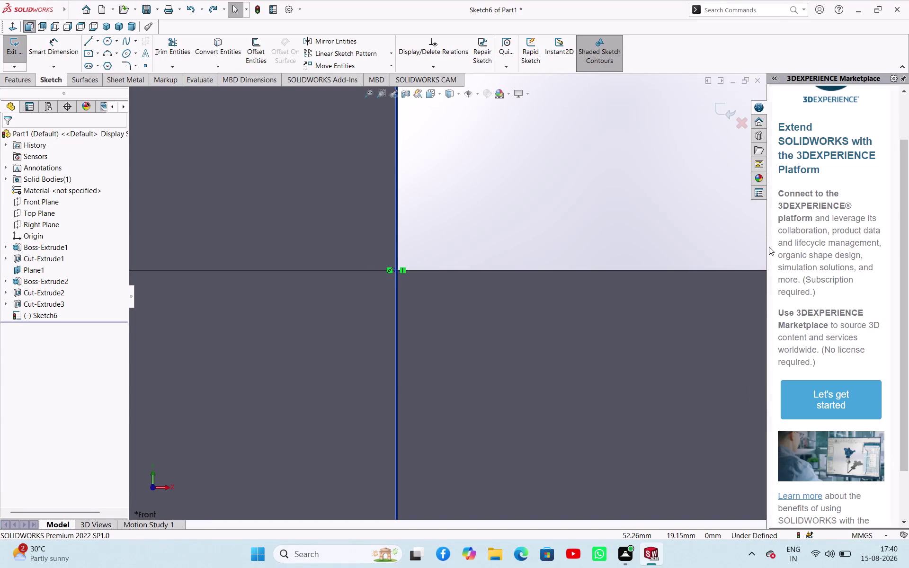
Collapse the 3DEXPERIENCE Marketplace side panel.
drag(766, 248, 889, 262)
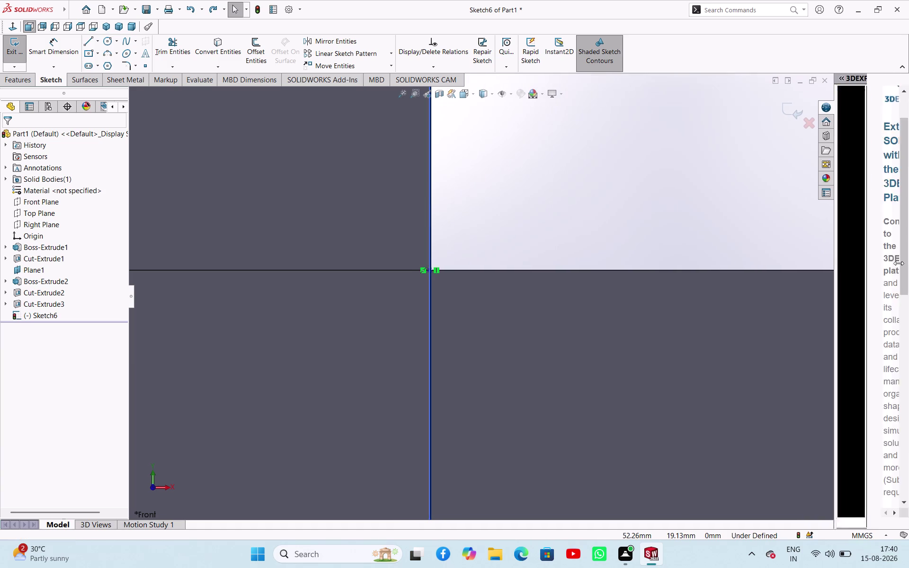
drag(889, 262, 908, 284)
click(553, 199)
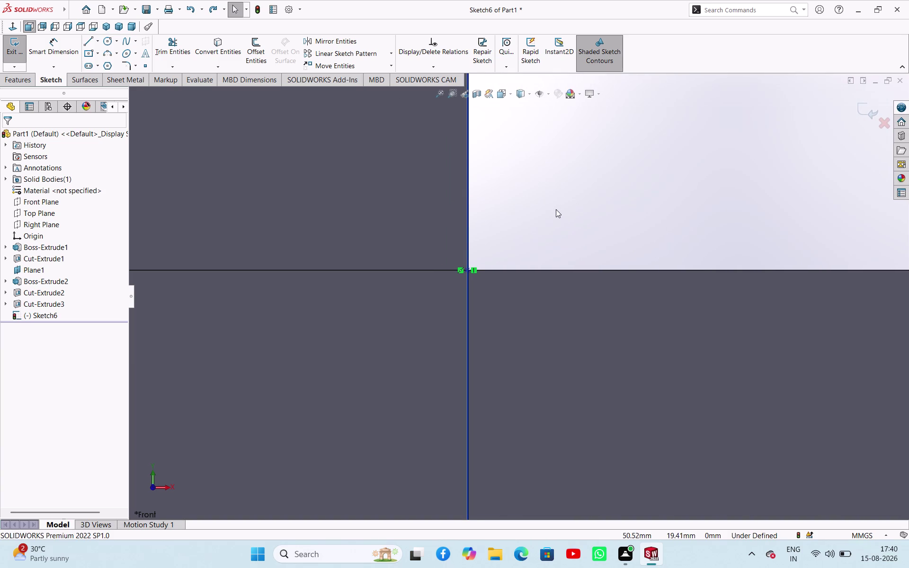
Zoom to fit so the whole part is in view.
scroll(up, 3)
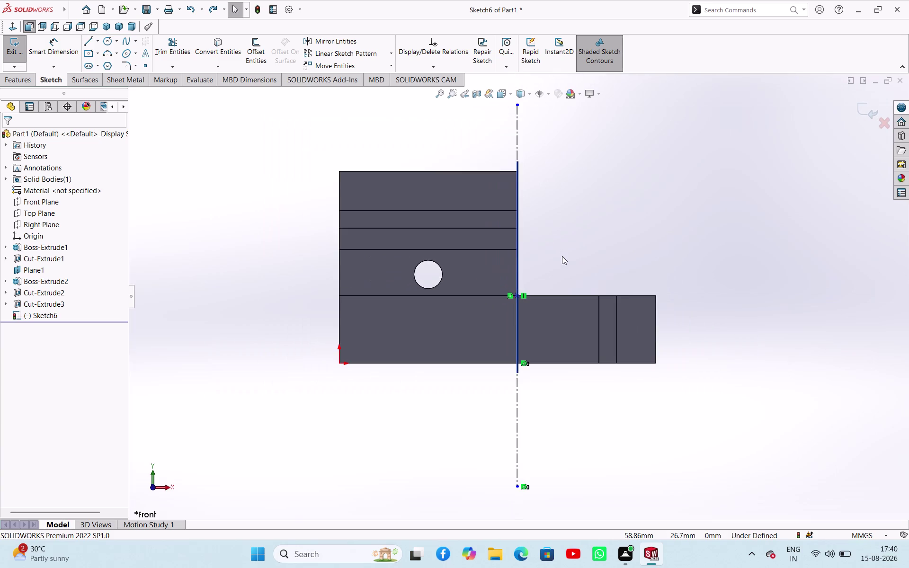
scroll(down, 3)
scroll(up, 3)
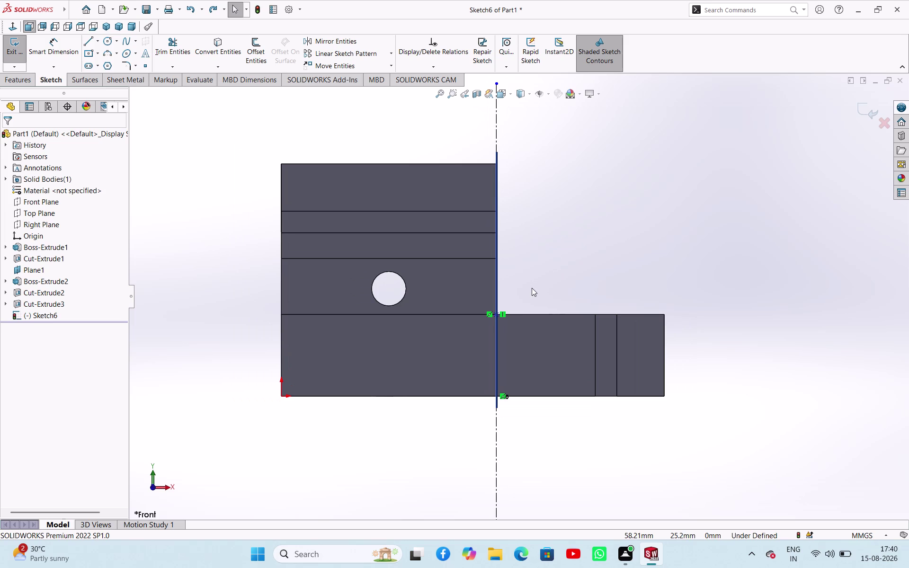
right_click(542, 181)
click(519, 144)
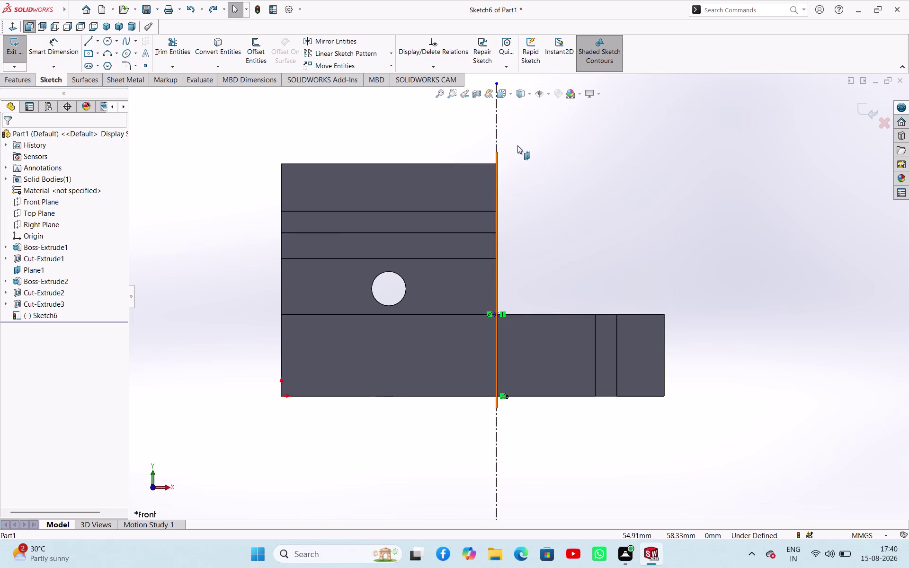
click(245, 131)
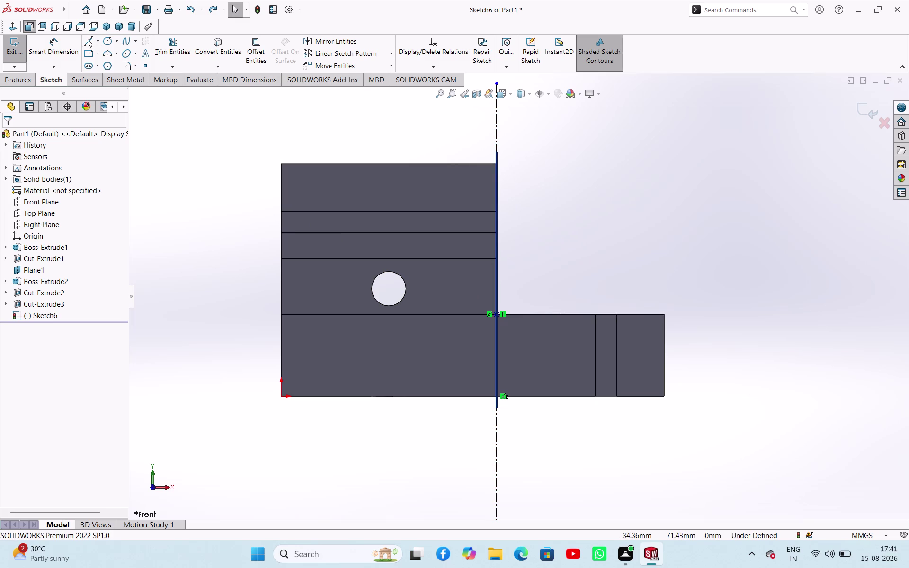
Choose Centerline from the Line flyout.
click(98, 44)
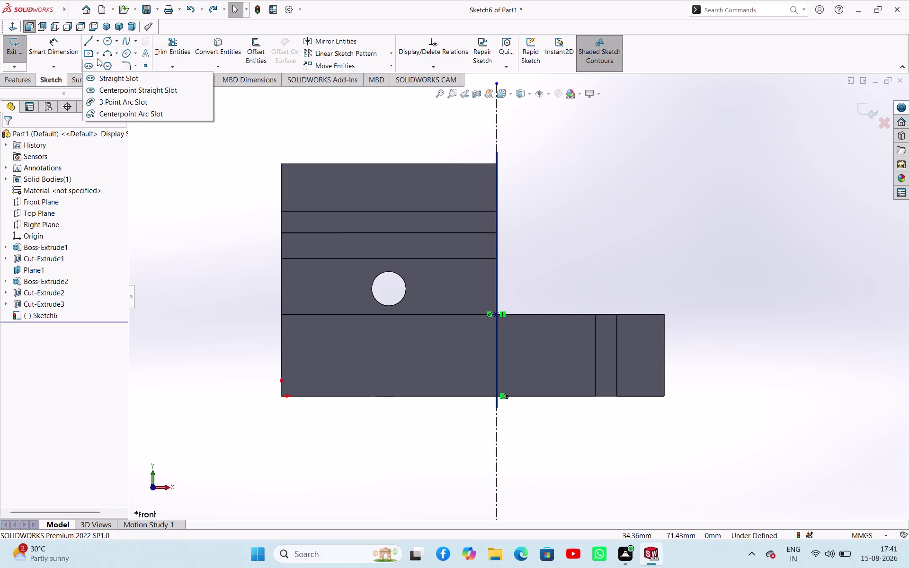
click(98, 39)
click(96, 42)
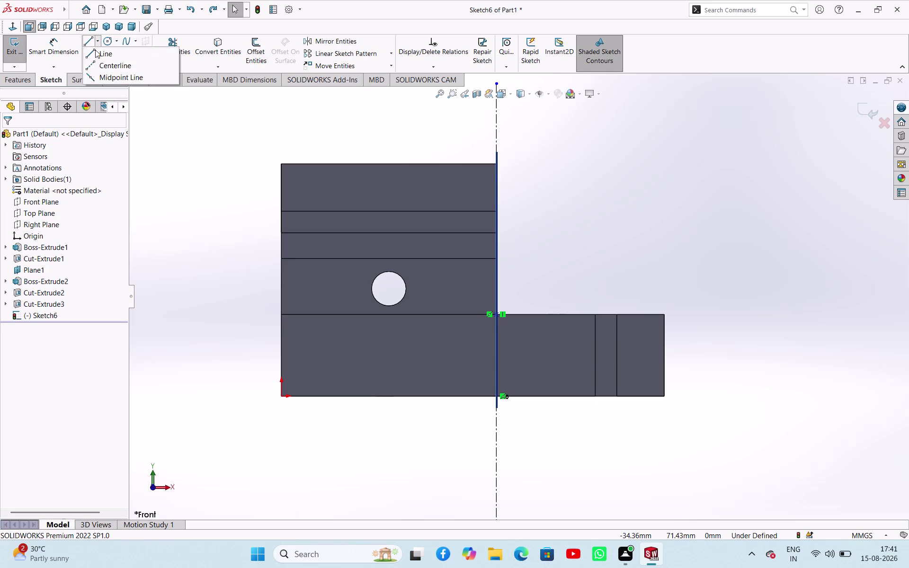
click(95, 65)
Draw a centerline from above to below the part and make it vertical.
click(20, 290)
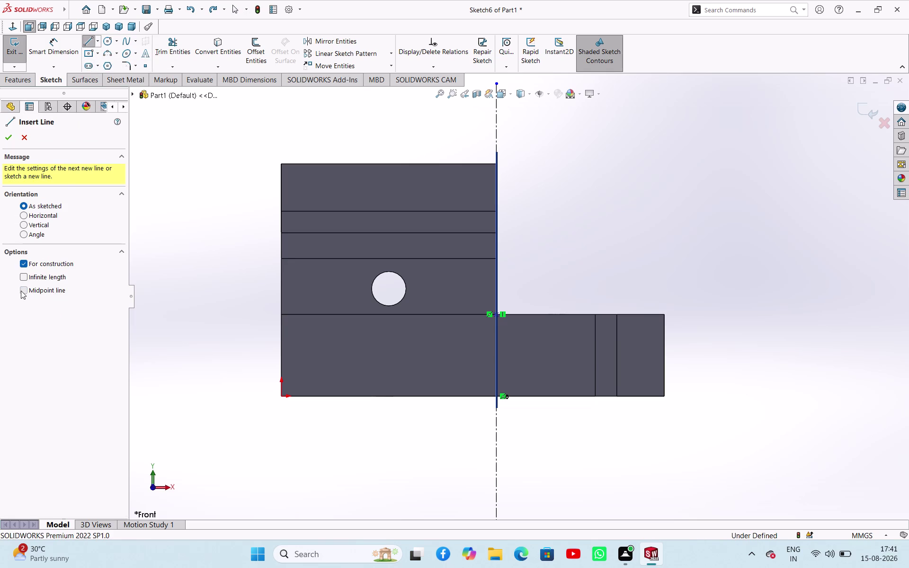
click(540, 173)
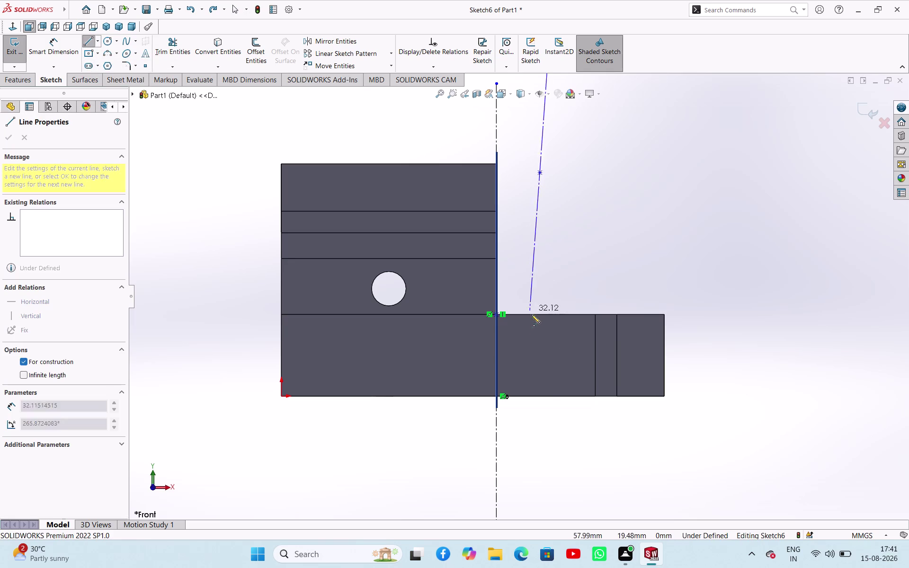
click(534, 483)
right_click(590, 435)
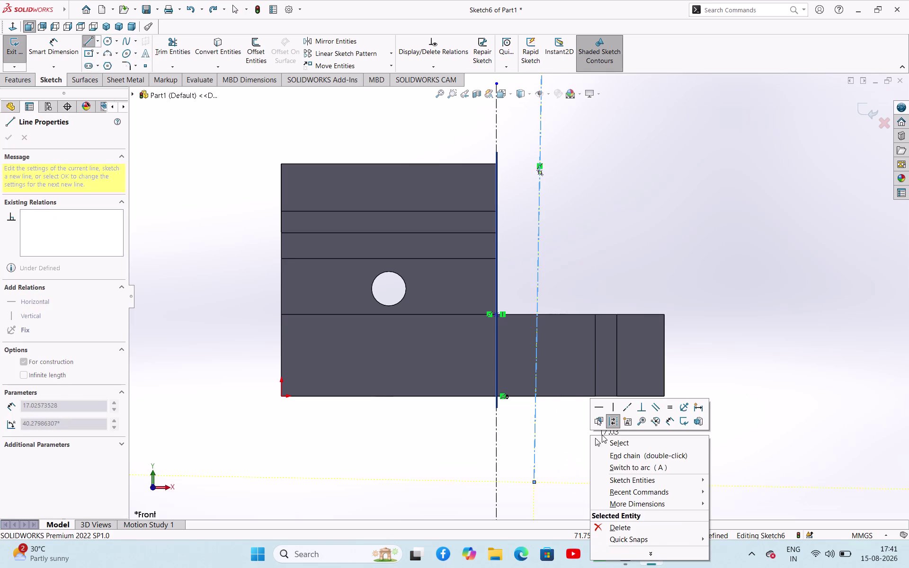
click(608, 437)
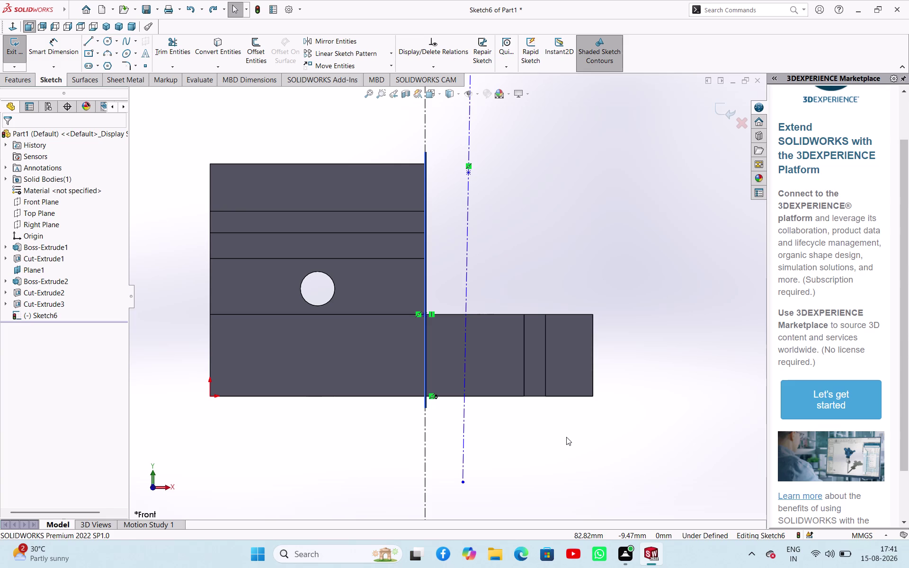
click(469, 257)
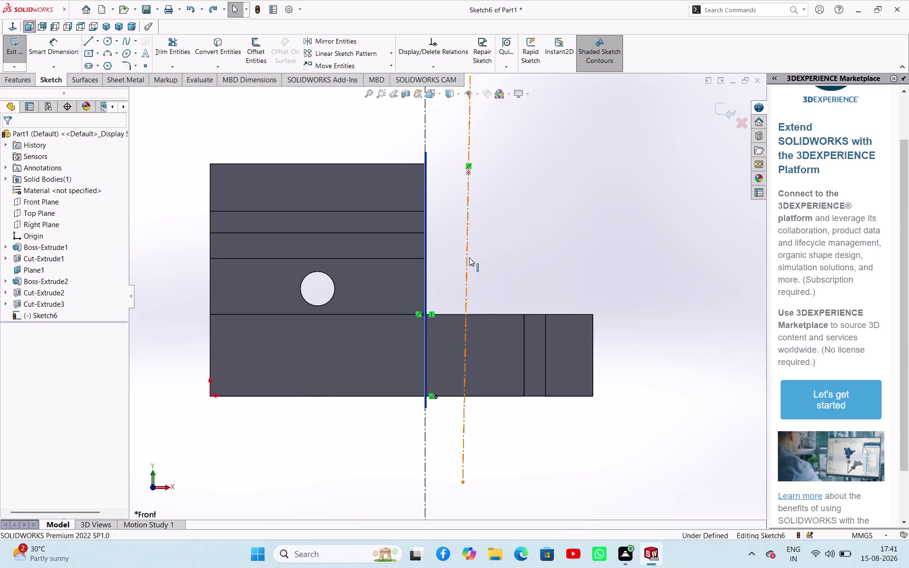
click(510, 217)
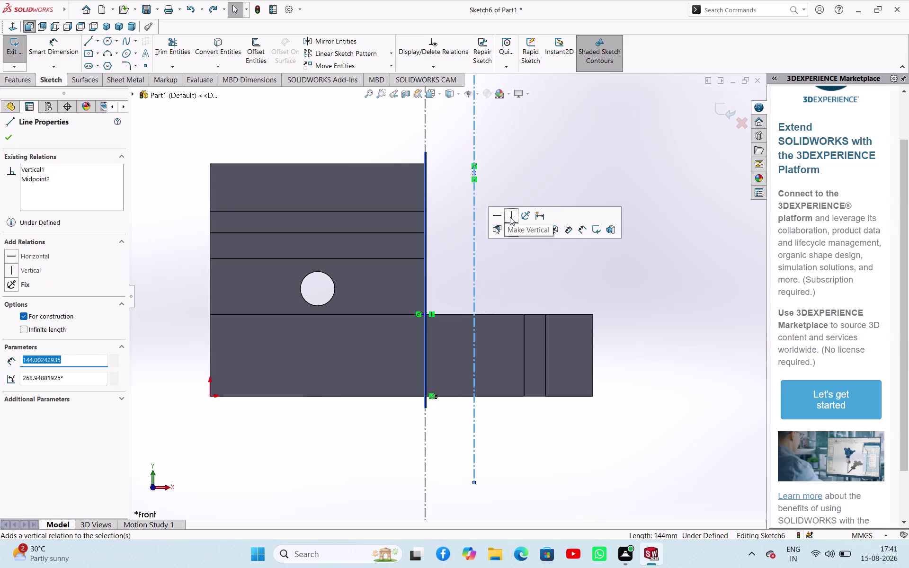
click(665, 306)
Dimension the centerline 1.5 mm from the part's vertical edge.
right_drag(677, 310, 691, 183)
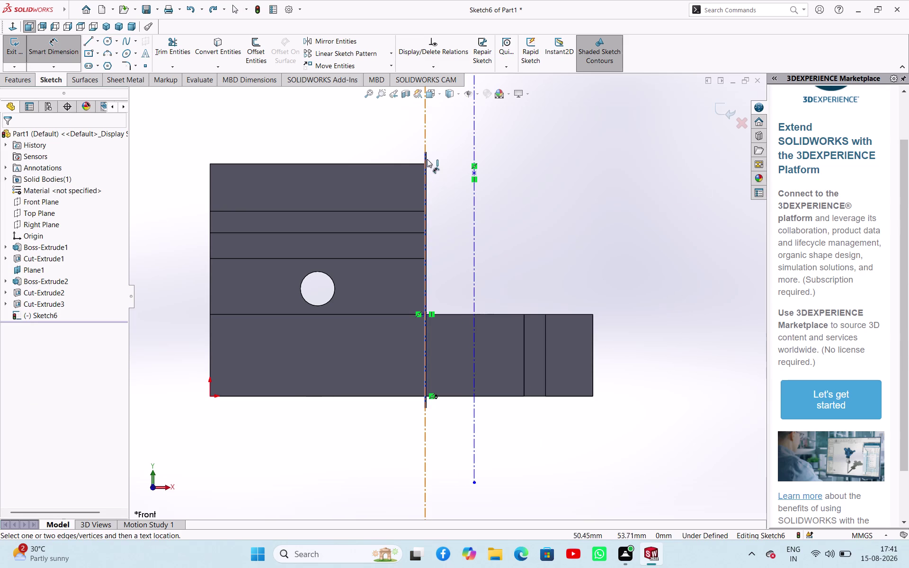
click(427, 129)
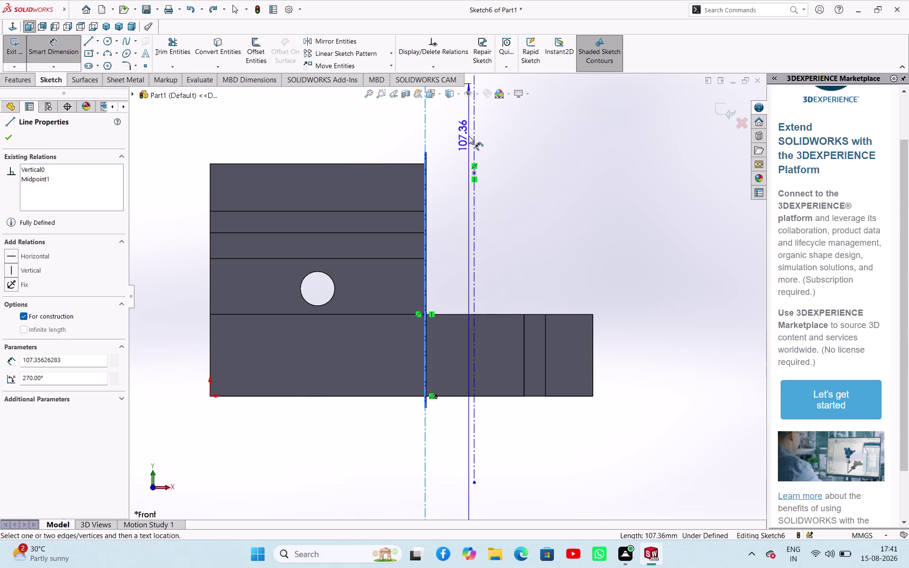
click(473, 138)
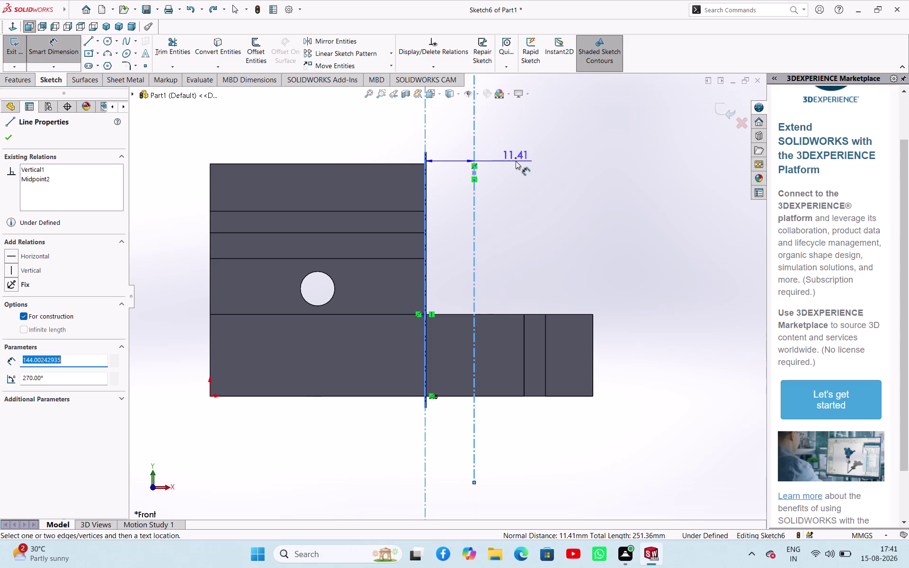
click(516, 161)
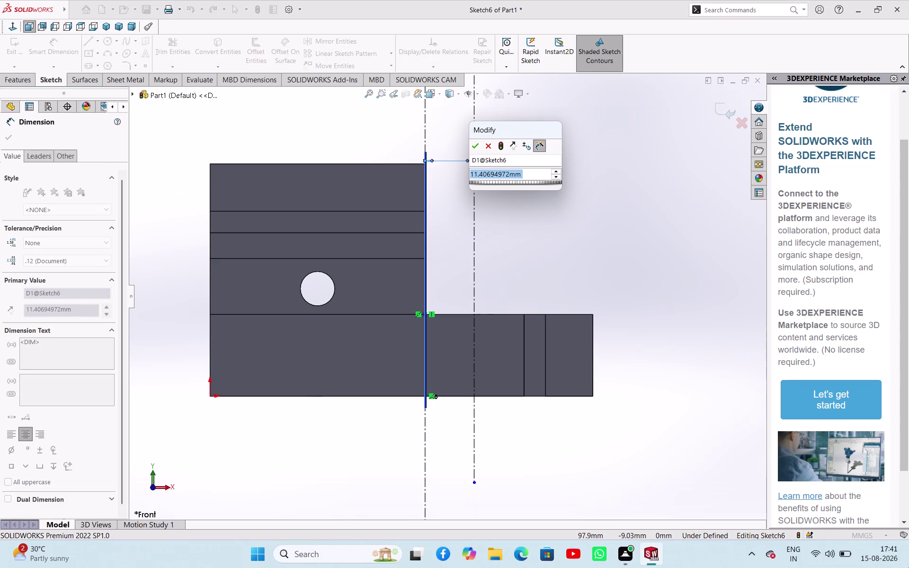
key(1)
text(.)
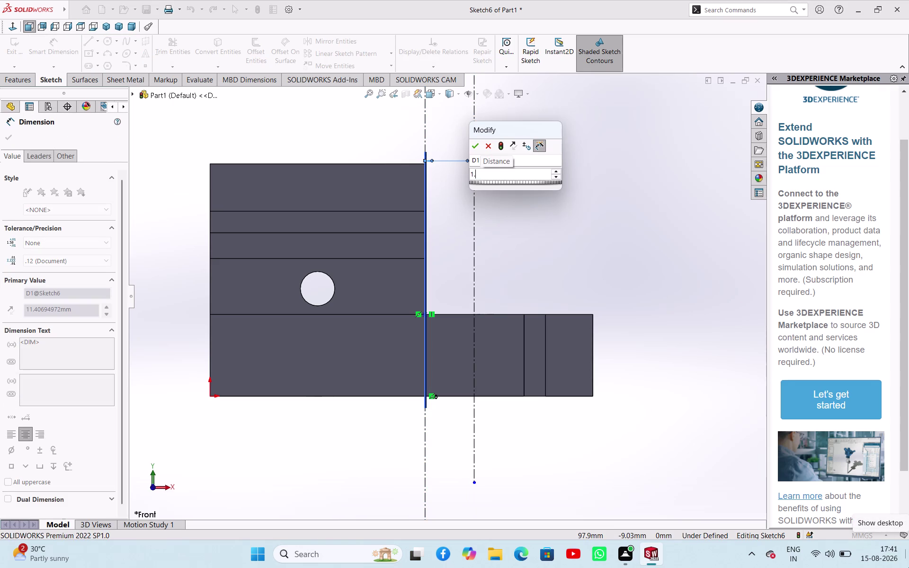
text(5)
key(Return)
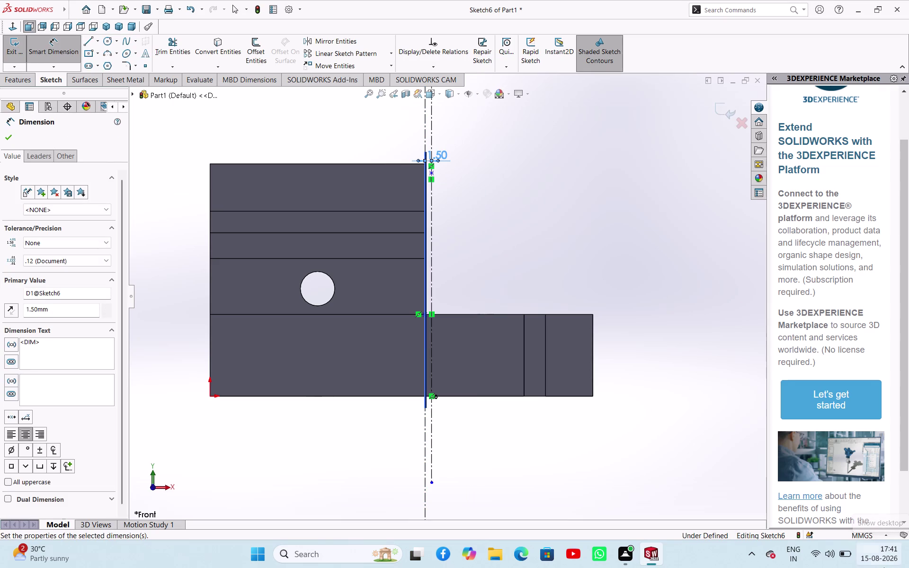
scroll(down, 3)
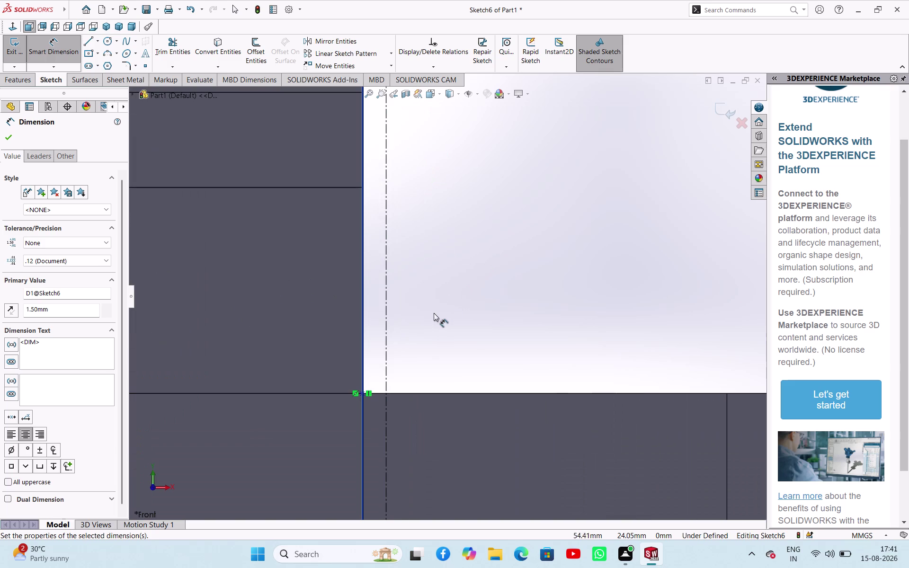
Draw the triangular groove profile lines from the edge corner to the centerline.
right_click(465, 226)
click(476, 253)
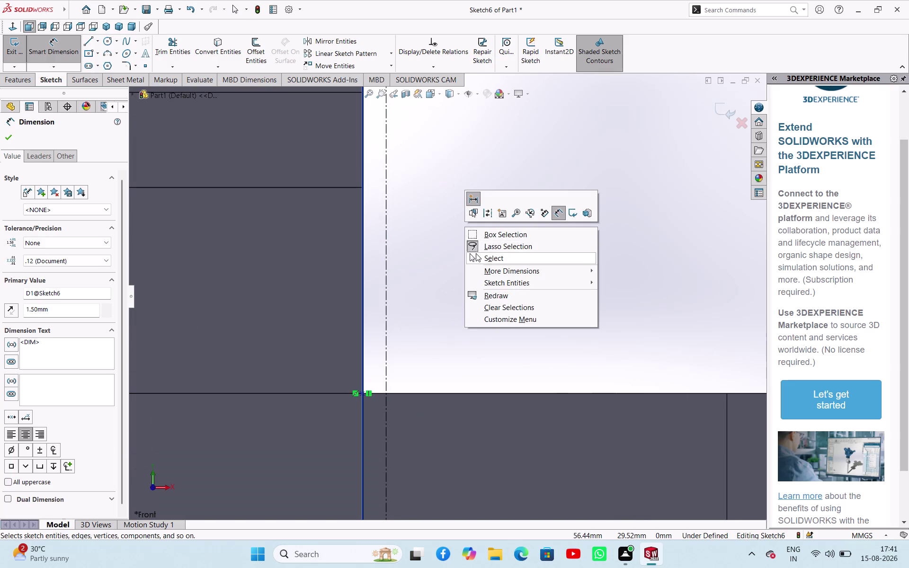
click(85, 45)
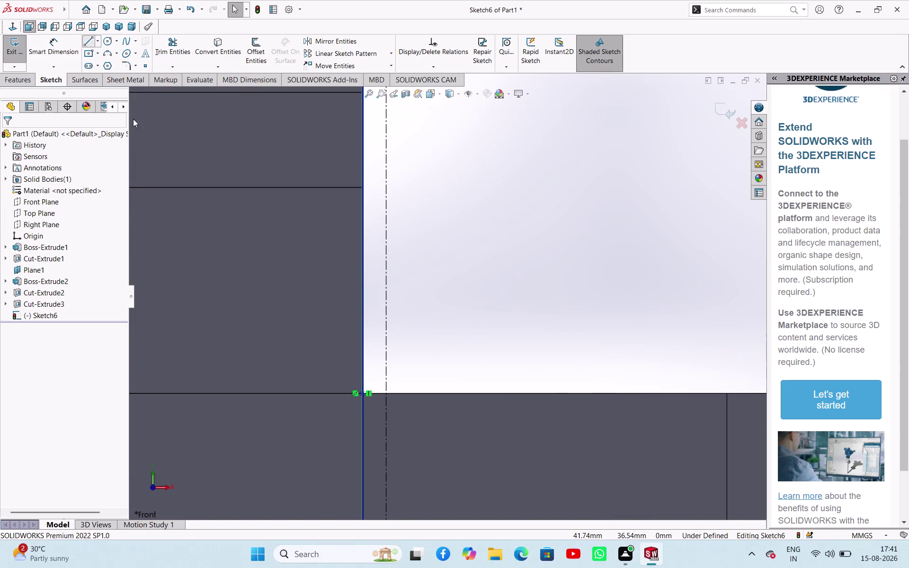
click(363, 394)
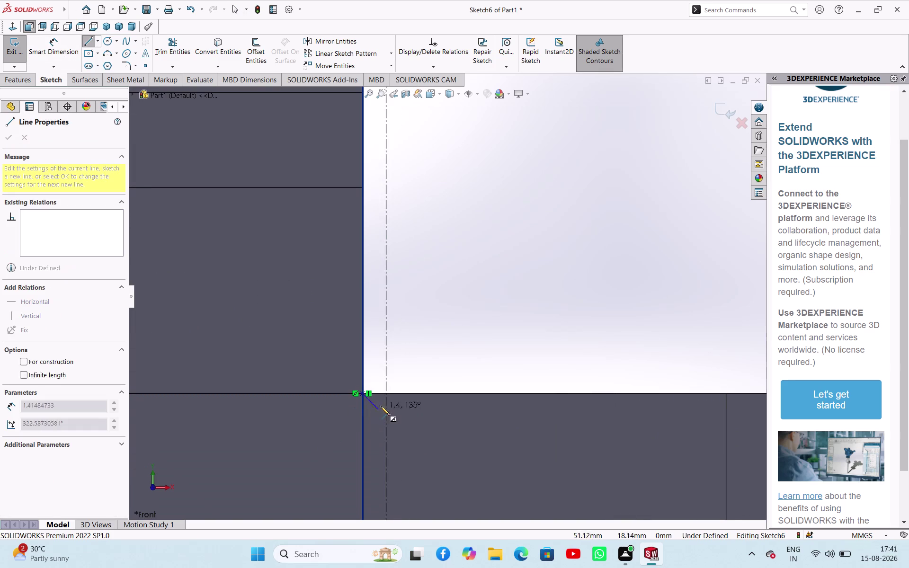
click(387, 394)
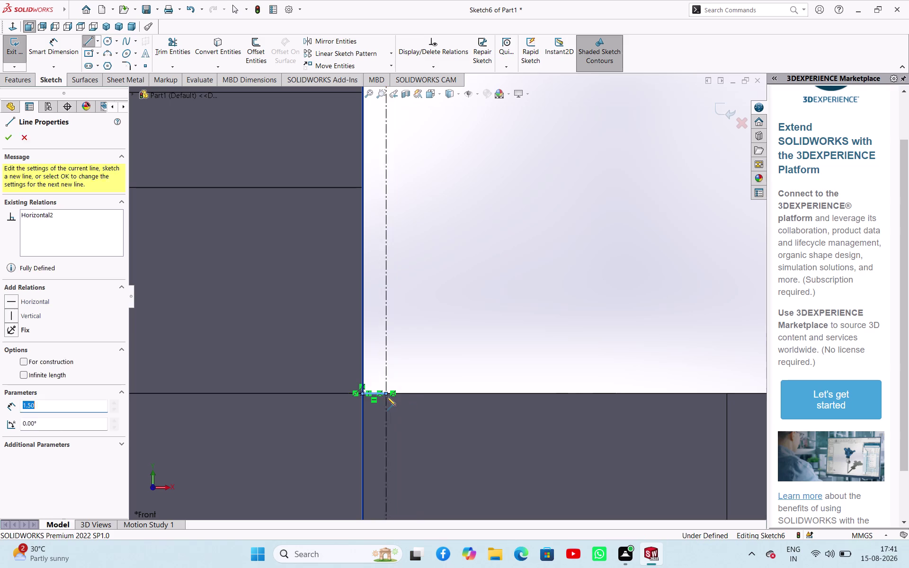
click(387, 444)
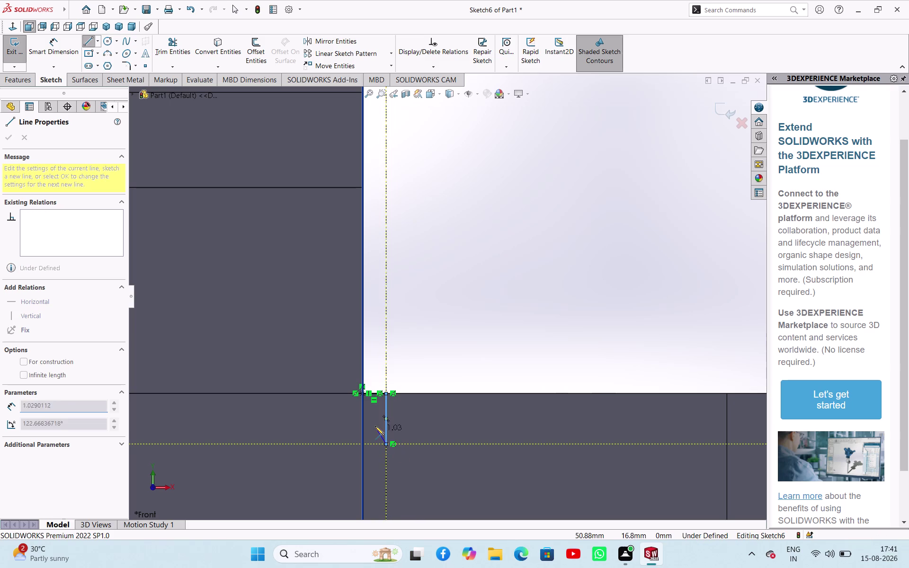
click(364, 396)
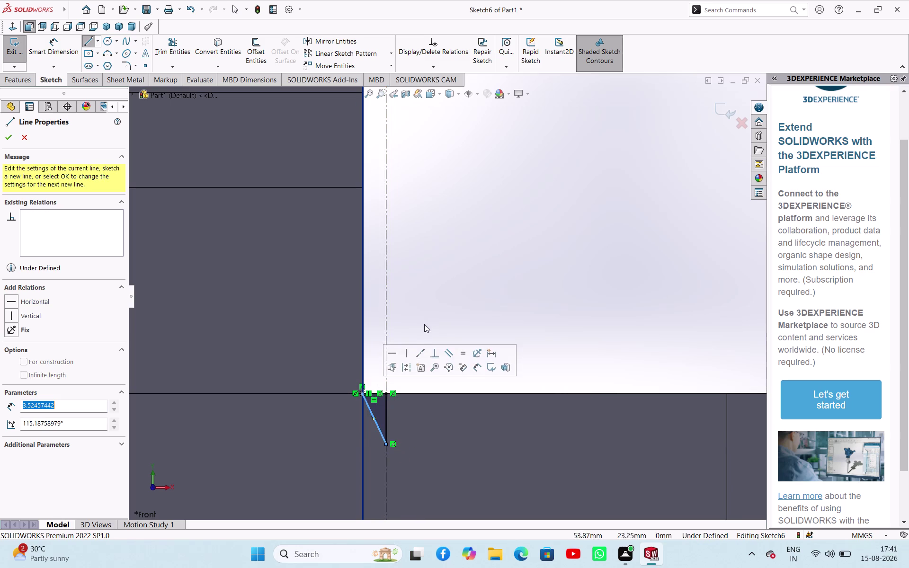
right_click(432, 286)
click(437, 291)
right_drag(445, 320, 463, 226)
scroll(down, 3)
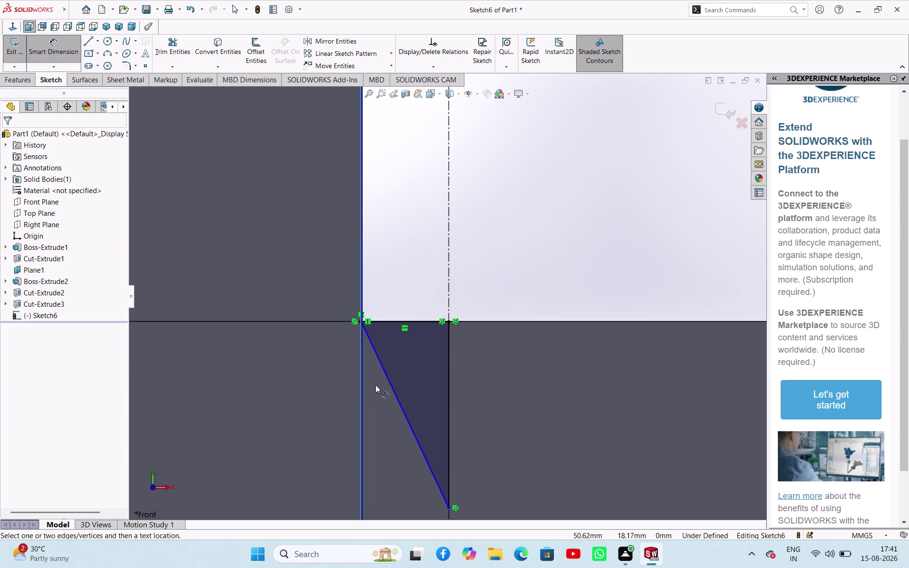
Dimension the profile's right vertical edge to 3 mm, discarding the redundant width dimension.
click(408, 320)
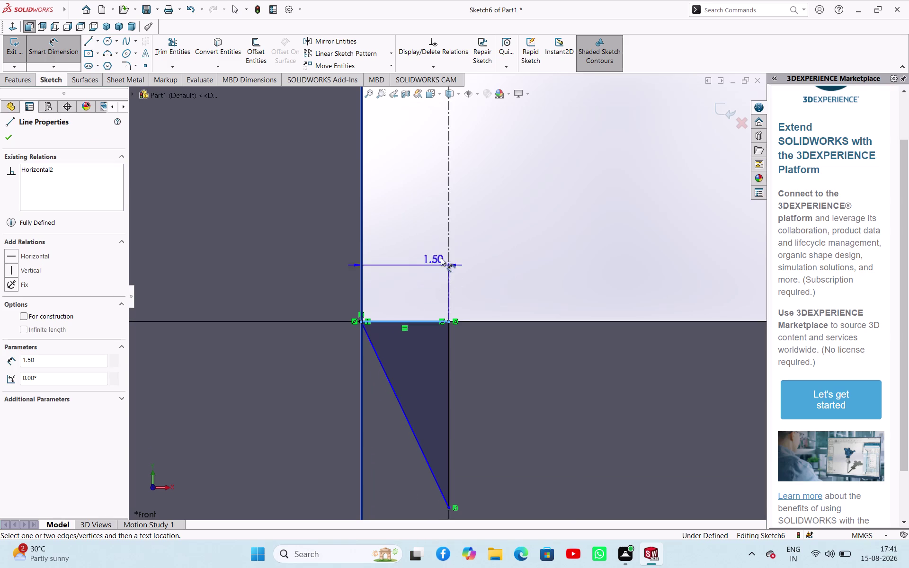
click(524, 242)
click(516, 290)
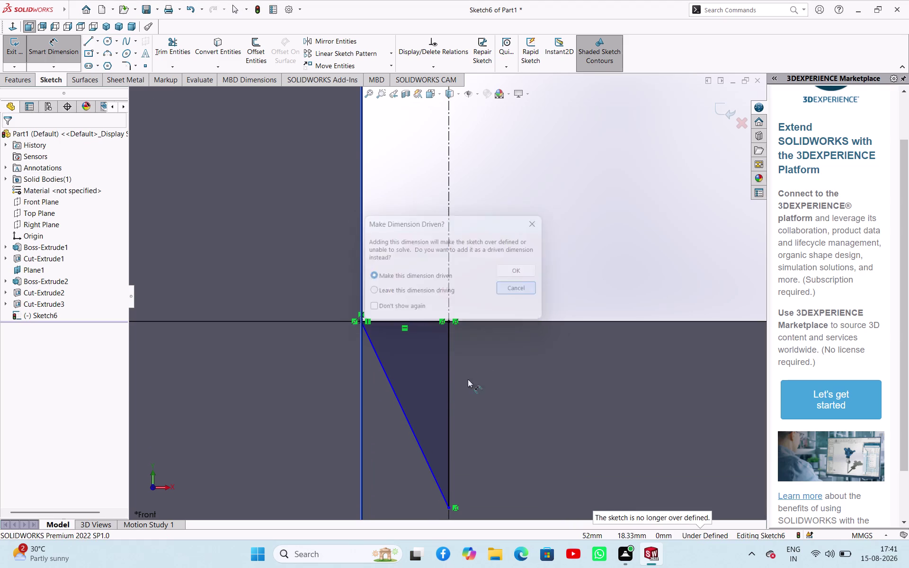
click(450, 402)
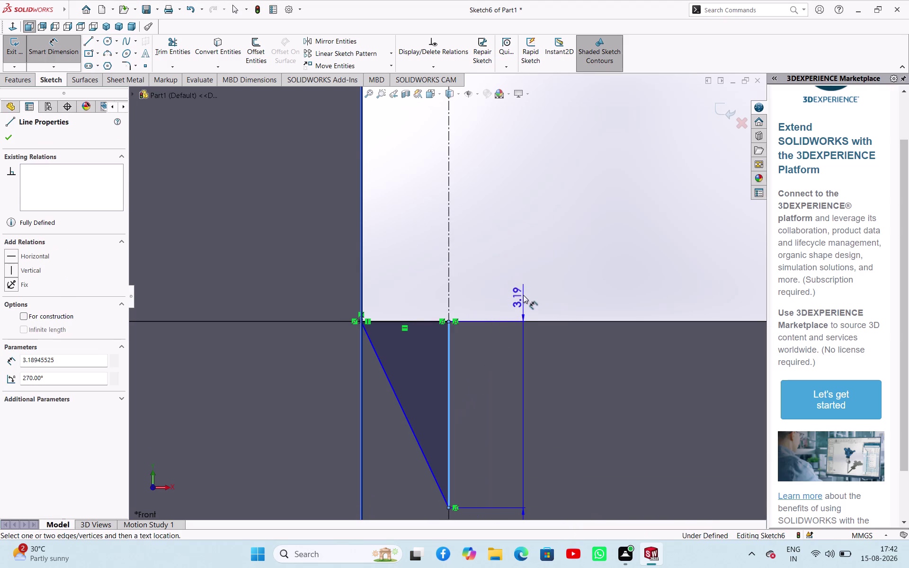
click(524, 279)
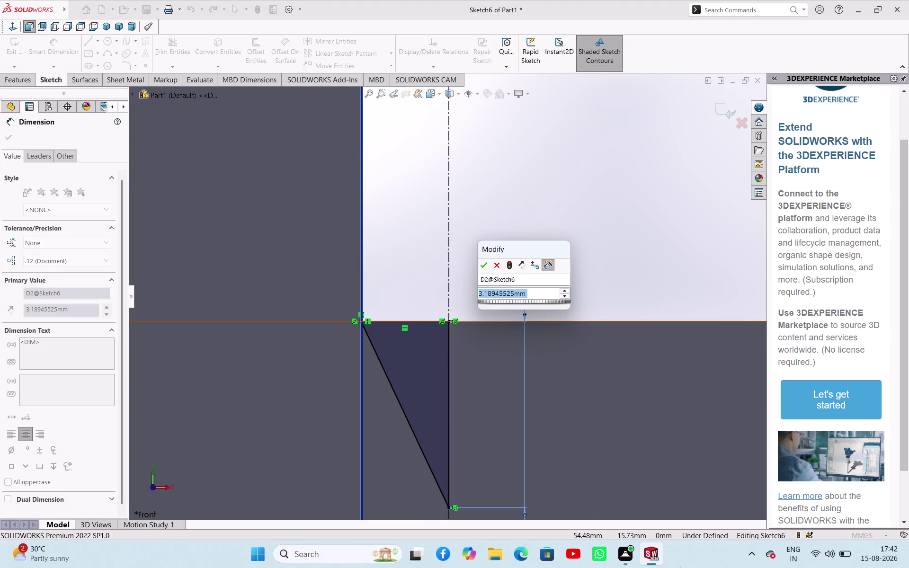
key(3)
key(Return)
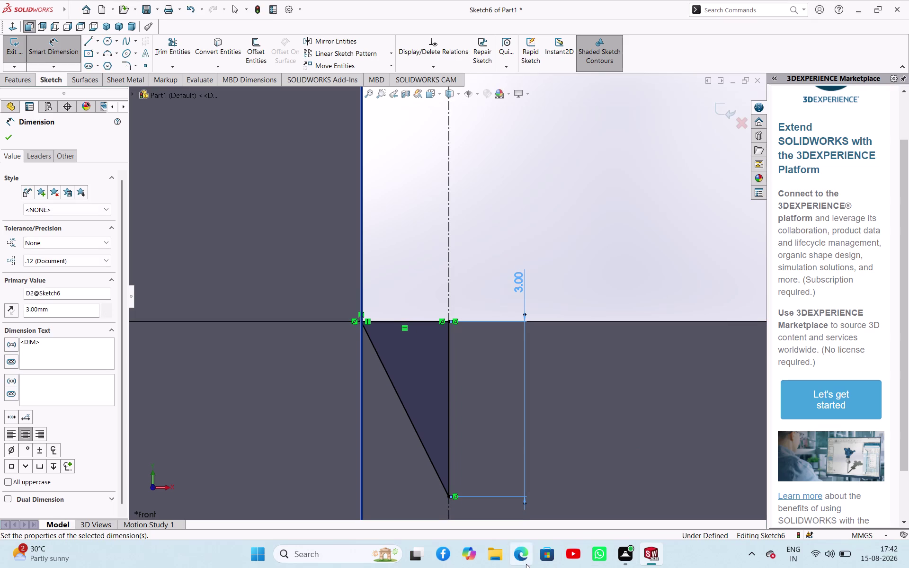
click(405, 407)
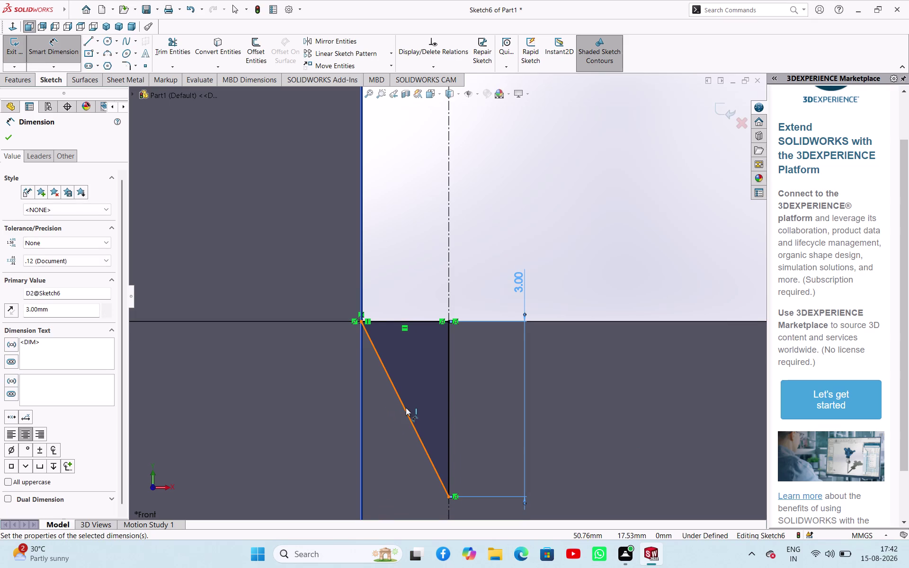
Cancel a redundant angle dimension on the slanted edge and return to selection.
click(448, 414)
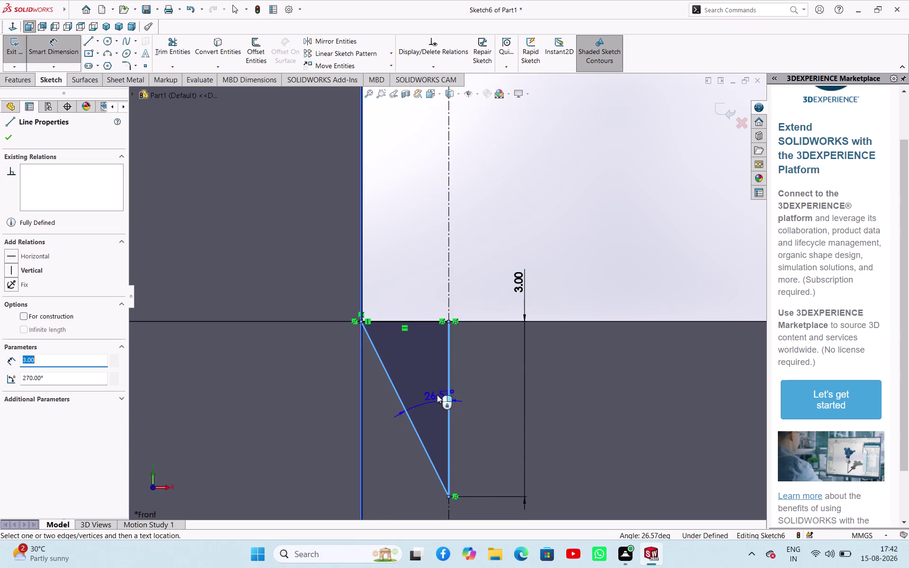
click(408, 280)
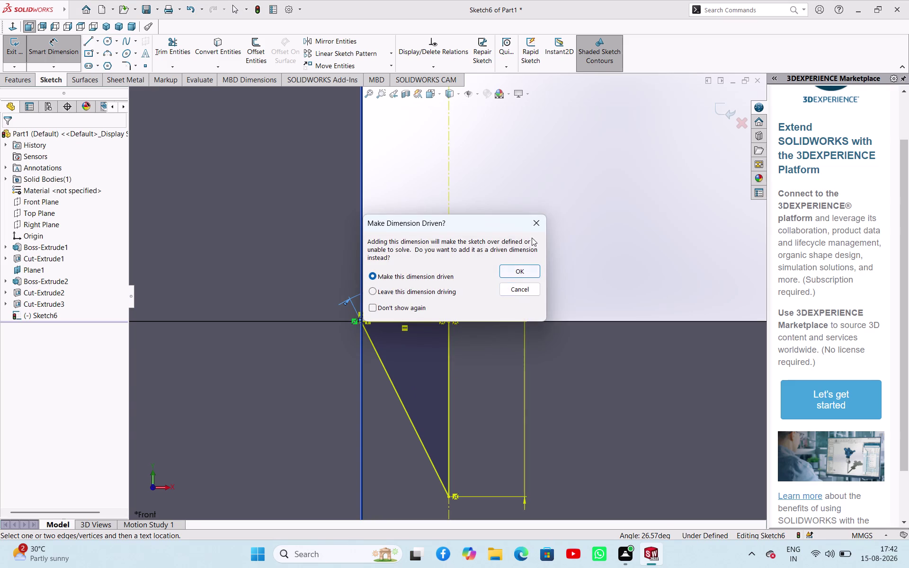
click(535, 224)
scroll(up, 3)
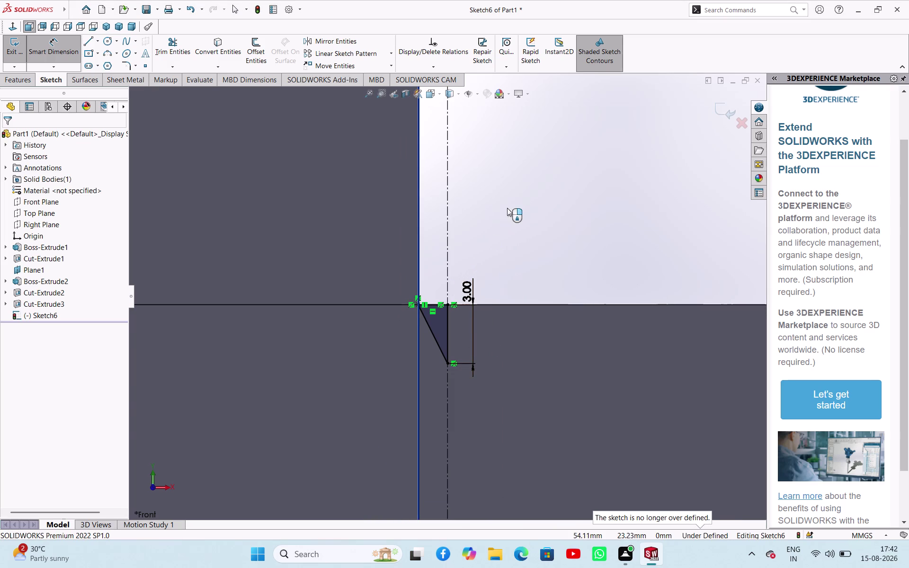
right_click(506, 201)
click(521, 235)
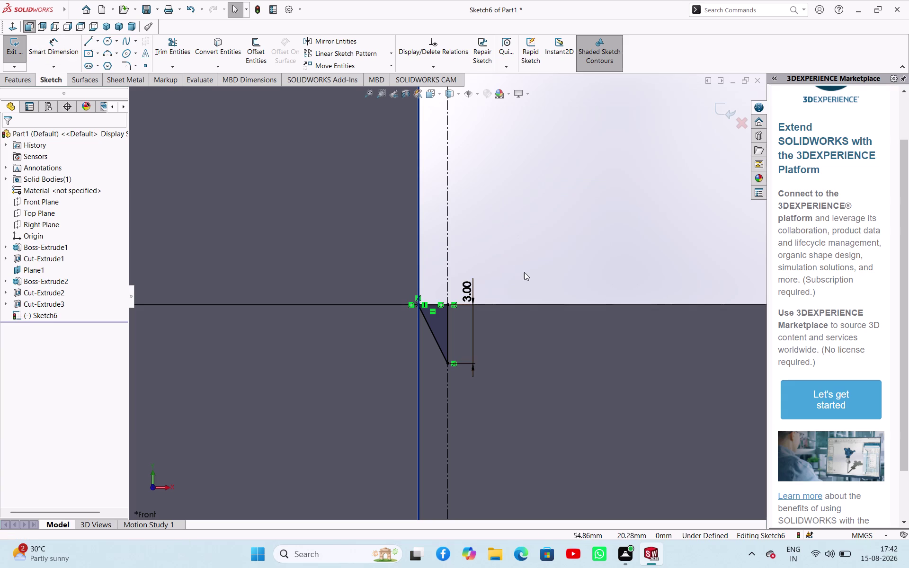
right_drag(532, 259, 528, 158)
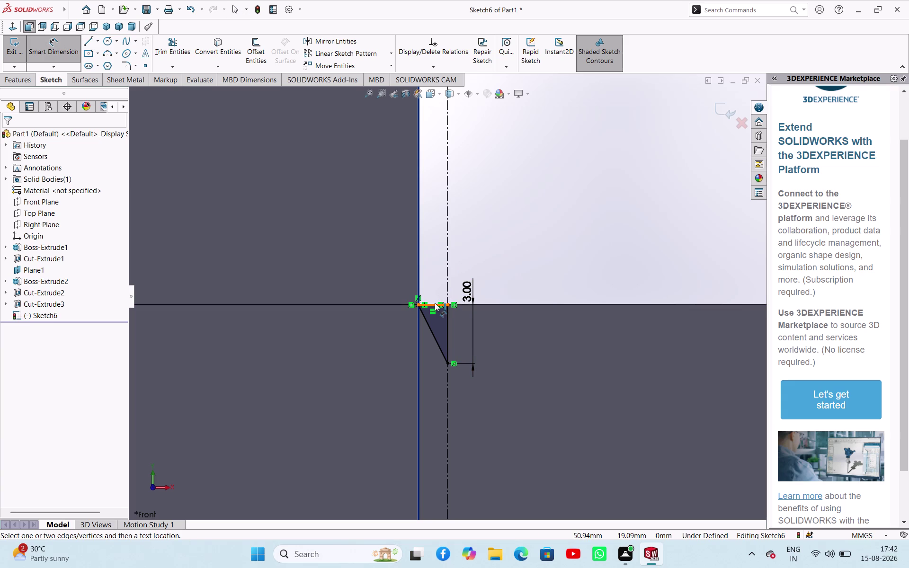
Change the profile's top width dimension from 1.50 to 3 mm.
click(434, 303)
click(529, 242)
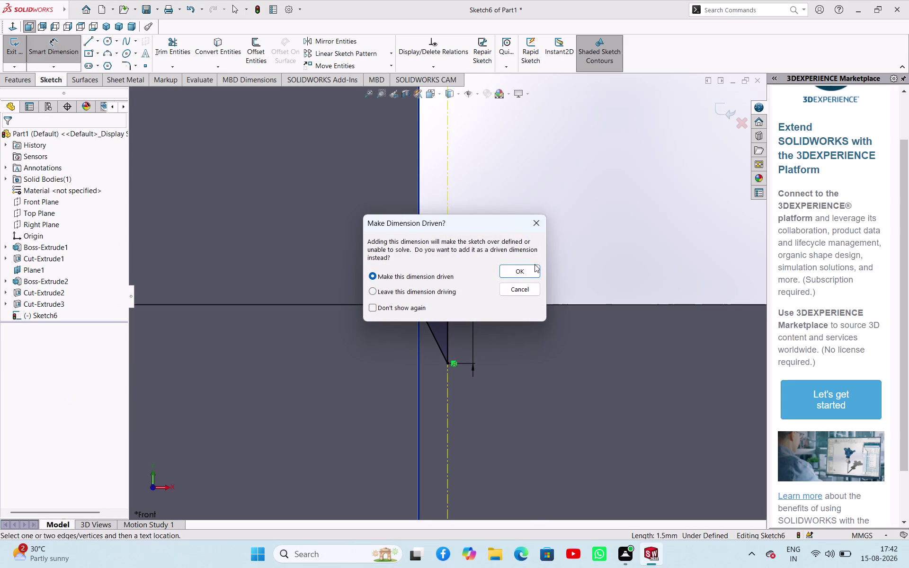
click(538, 220)
scroll(up, 3)
scroll(down, 3)
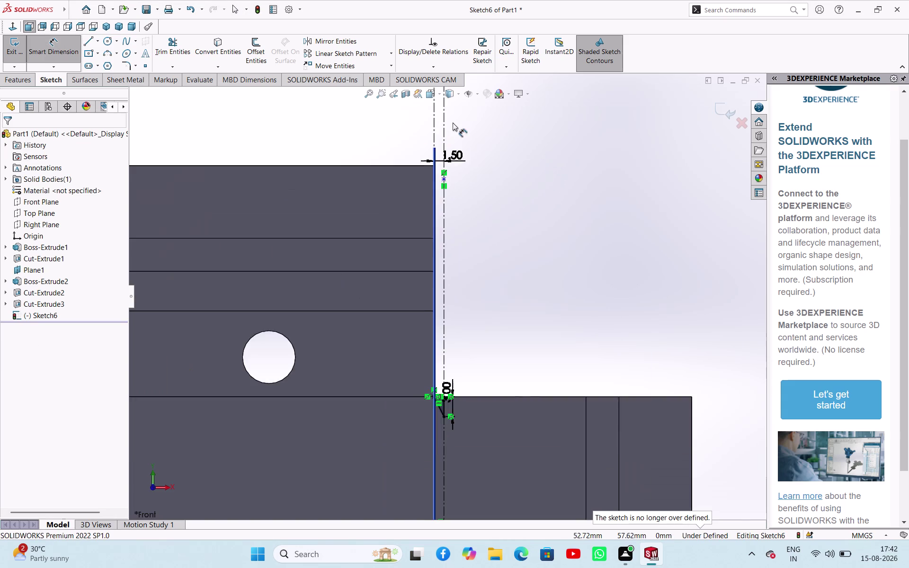
double_click(461, 174)
key(3)
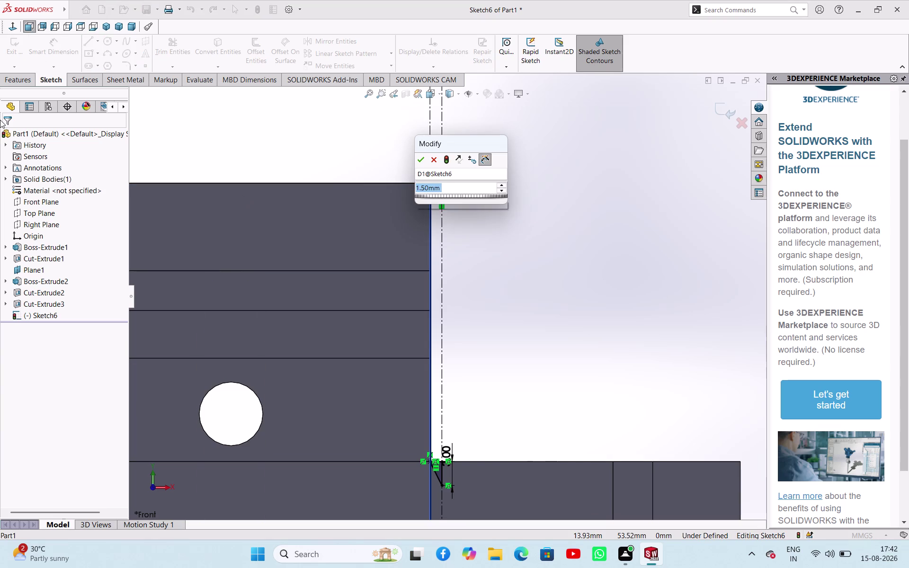
key(Return)
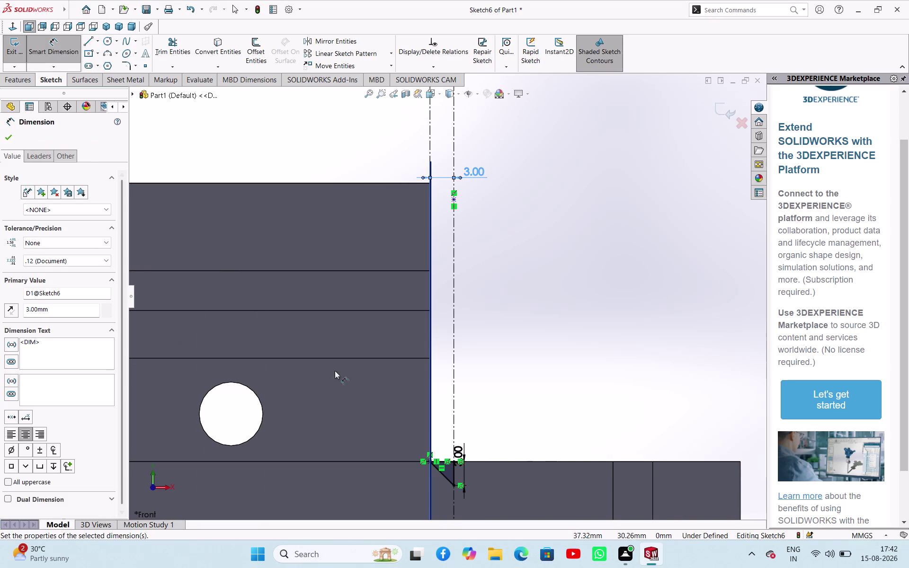
scroll(down, 3)
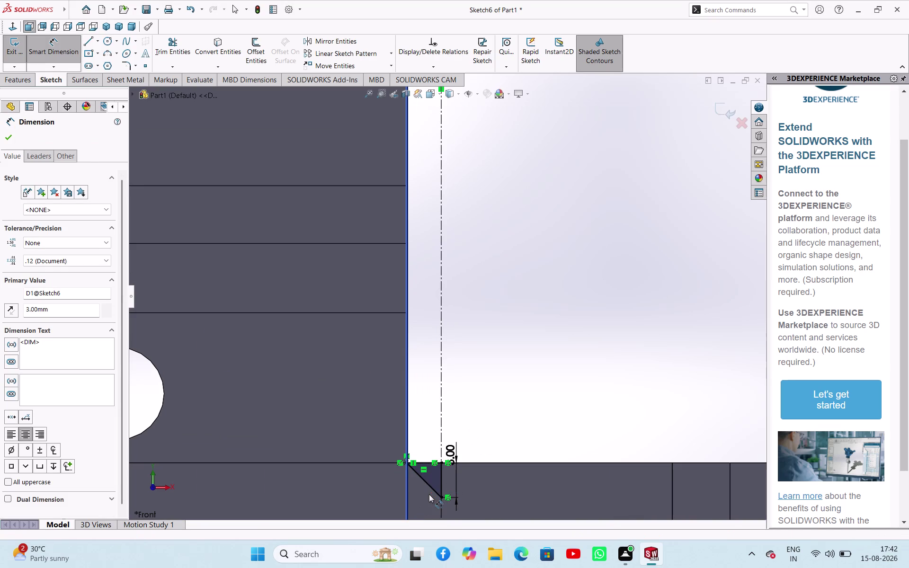
Cancel the redundant 45° angle dimension and select the slanted edge for mirroring.
click(433, 487)
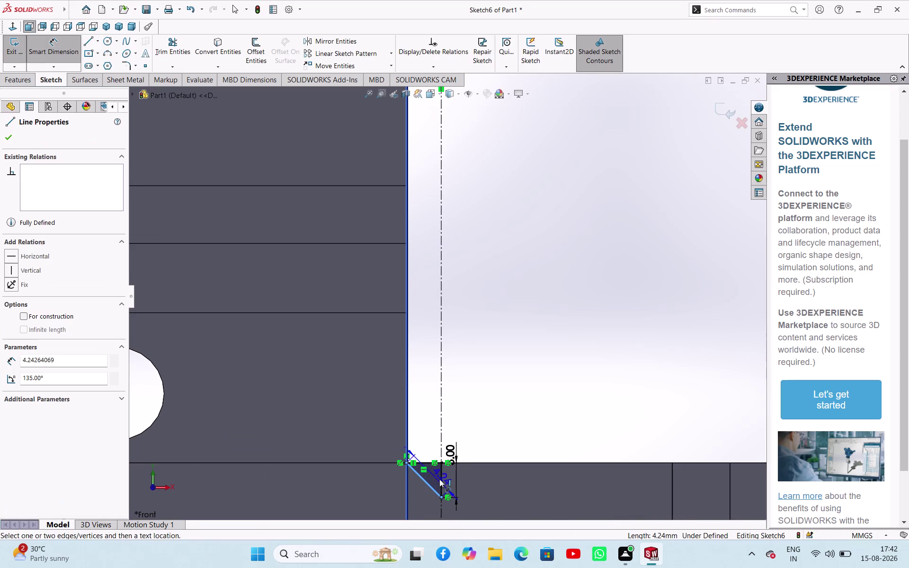
click(440, 478)
click(433, 428)
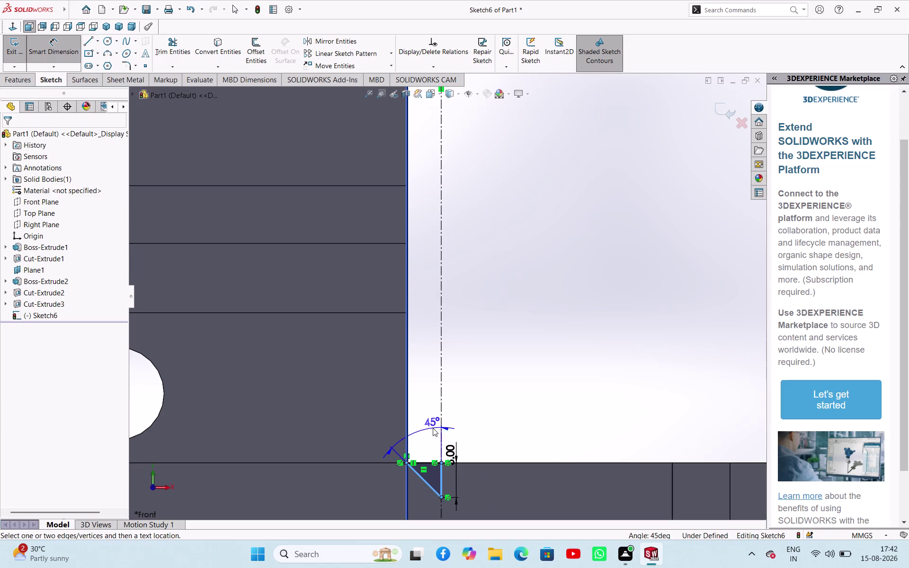
click(532, 224)
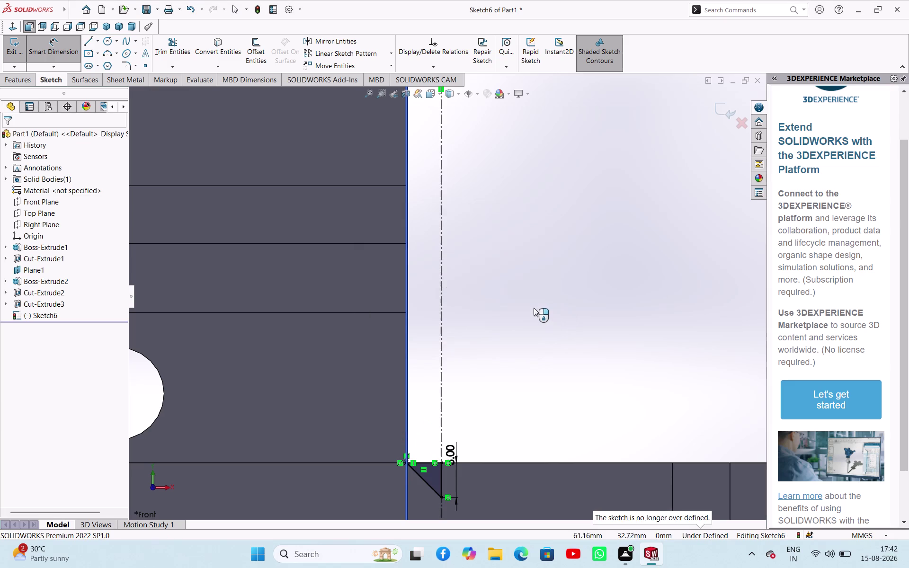
click(532, 312)
scroll(up, 3)
scroll(down, 3)
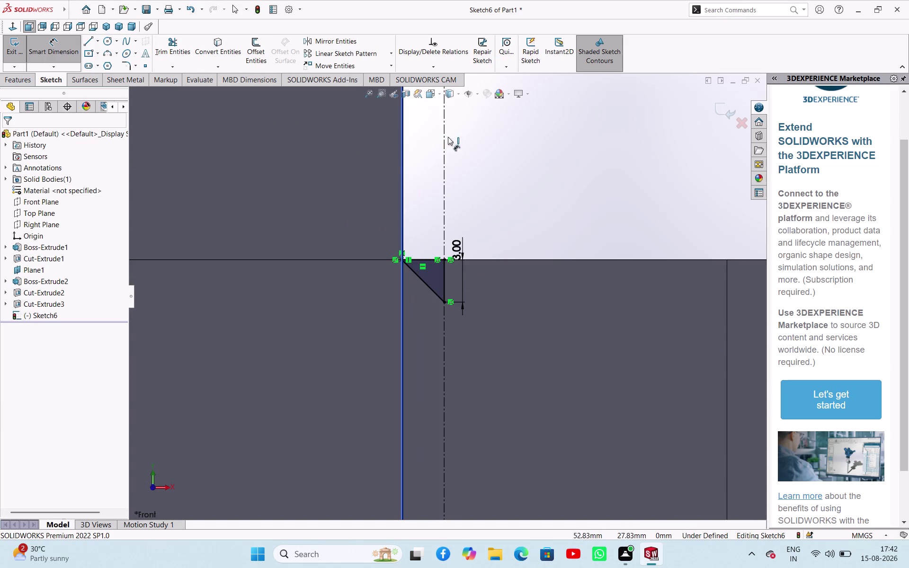
right_click(477, 148)
click(513, 178)
click(510, 179)
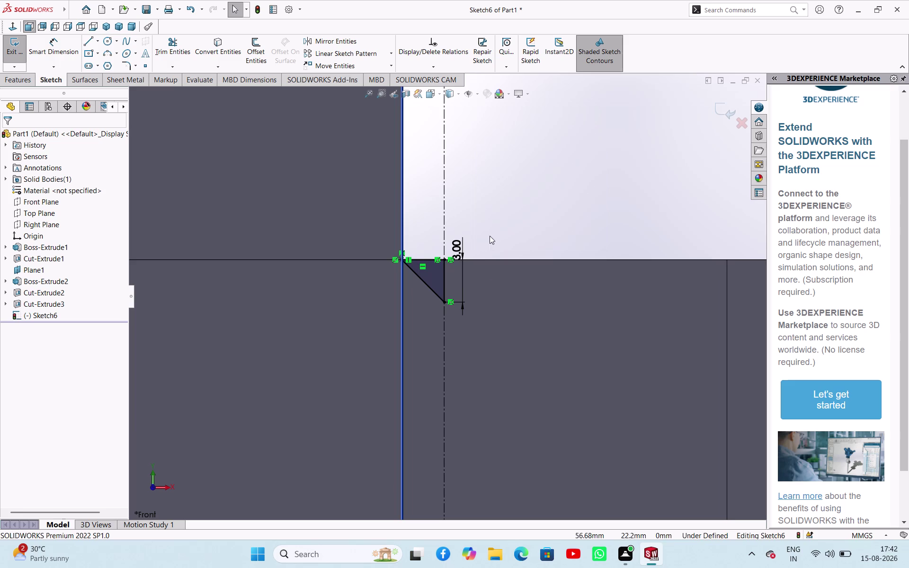
click(425, 283)
click(305, 41)
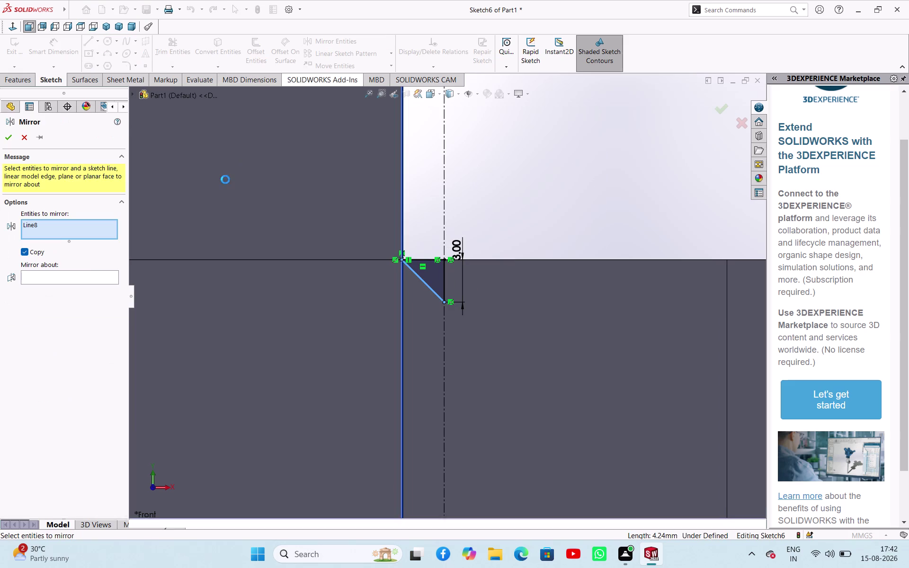
Mirror the slanted edge about the centerline and inspect the mirrored endpoint's relation.
click(85, 277)
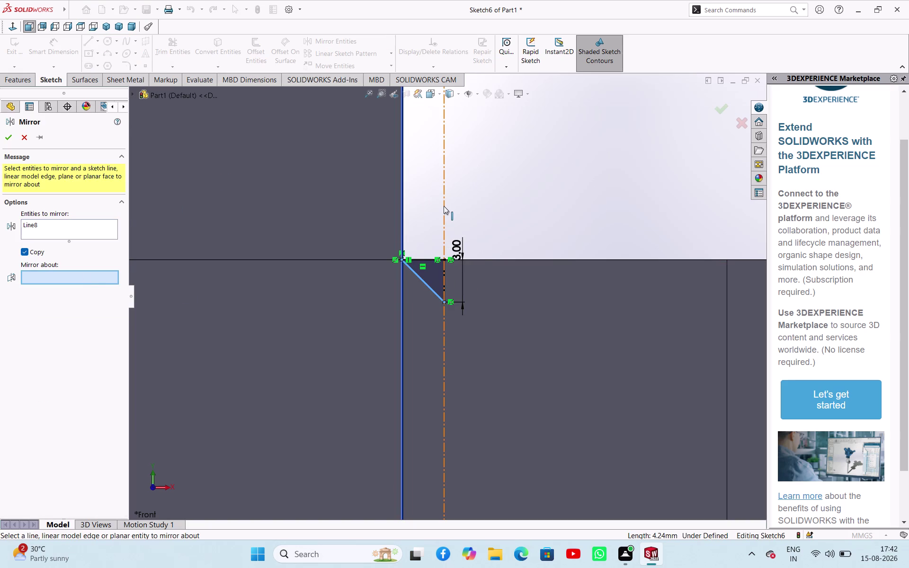
click(444, 206)
right_click(506, 190)
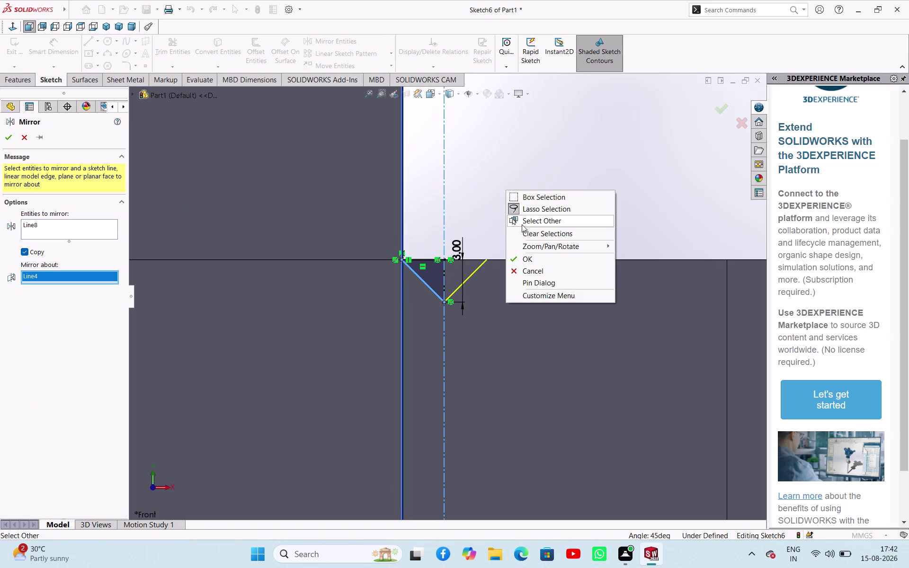
click(524, 258)
click(518, 206)
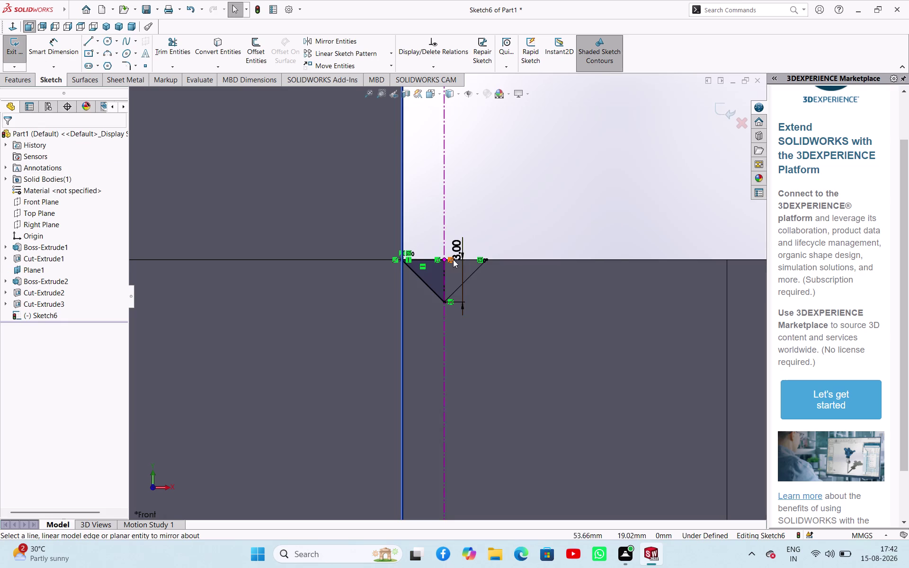
click(430, 262)
click(443, 261)
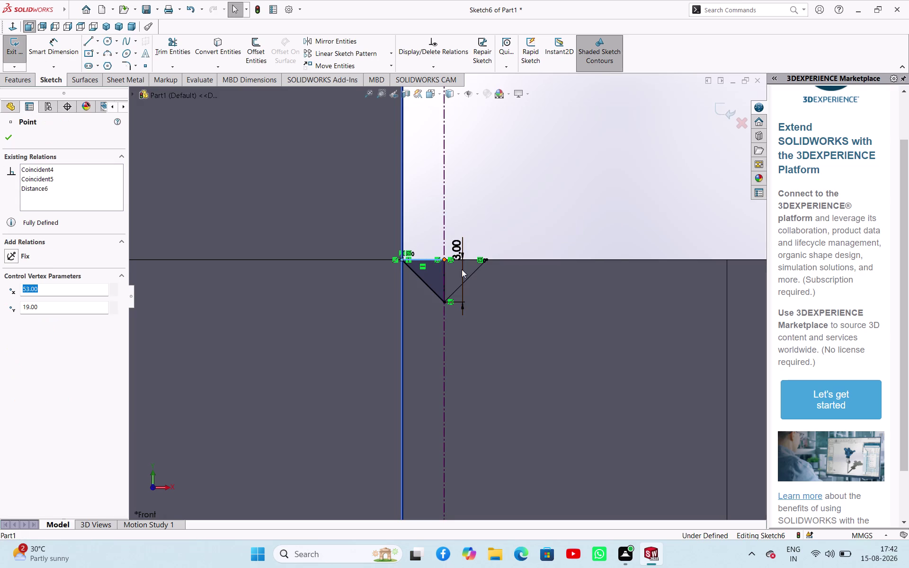
click(486, 258)
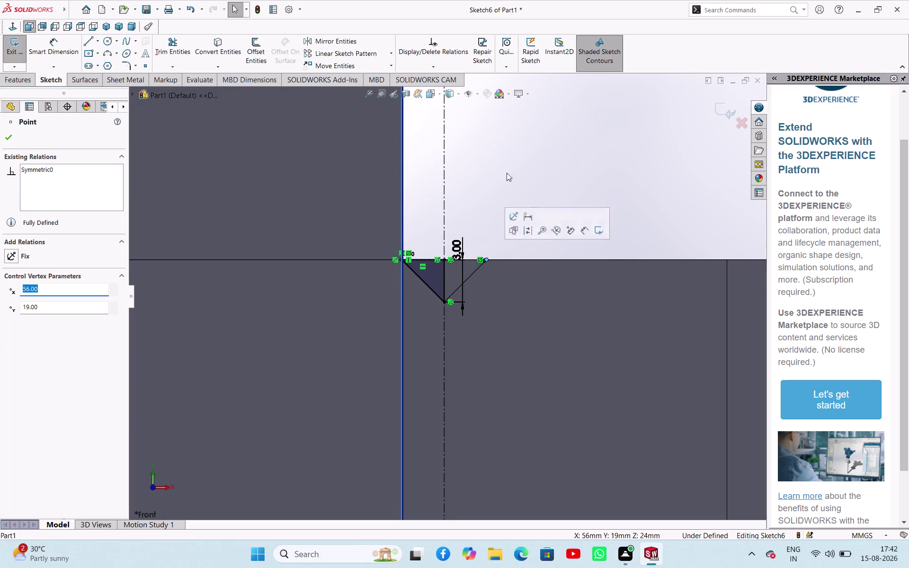
Delete the vertical line inside the V and make the V's top endpoints horizontal.
click(518, 148)
click(444, 278)
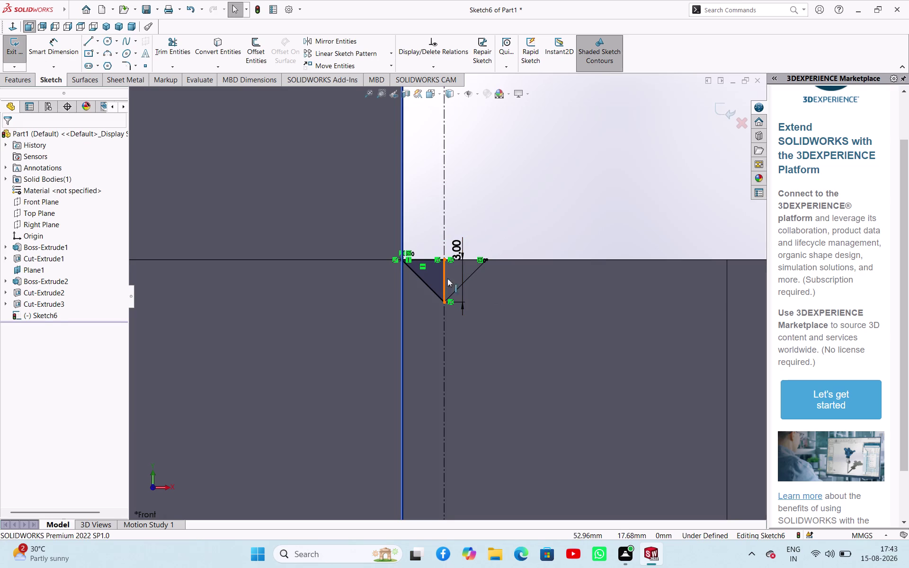
key(Delete)
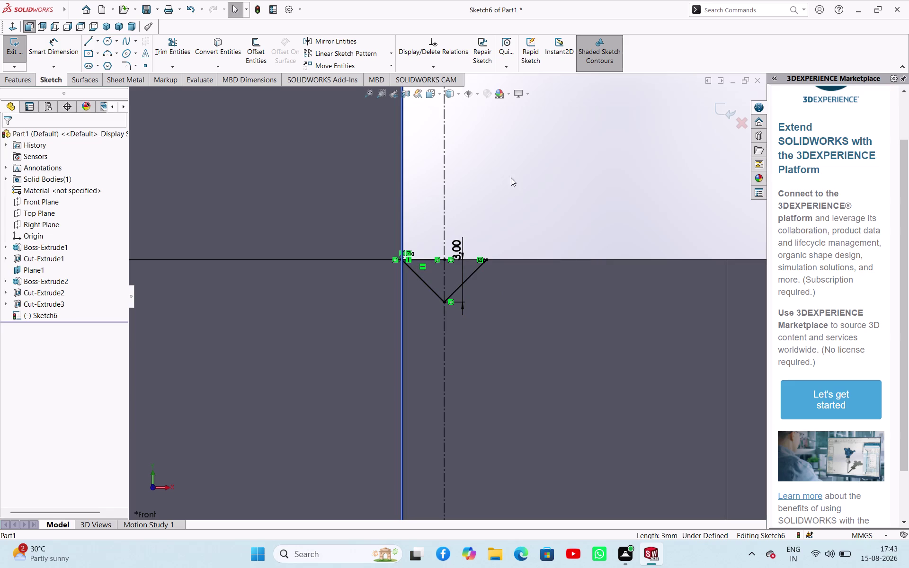
click(446, 261)
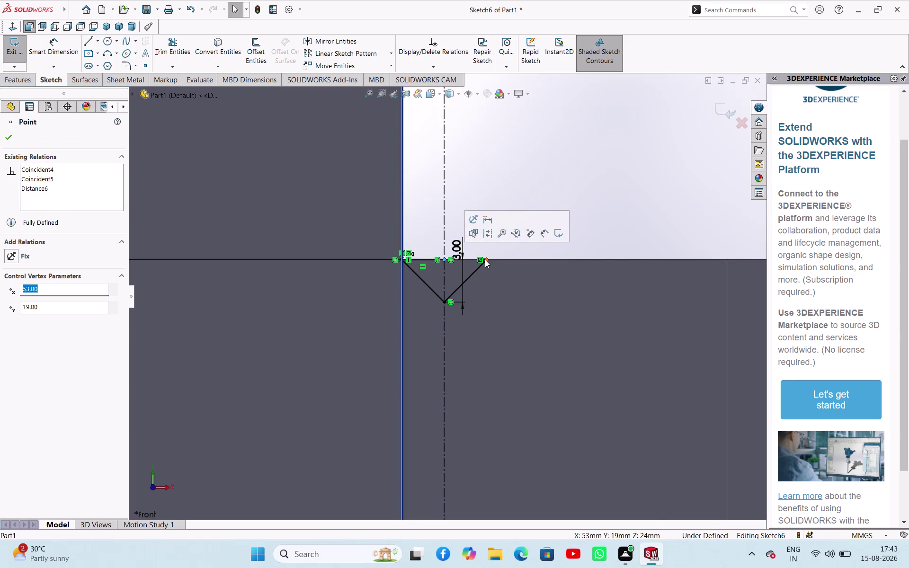
click(485, 259)
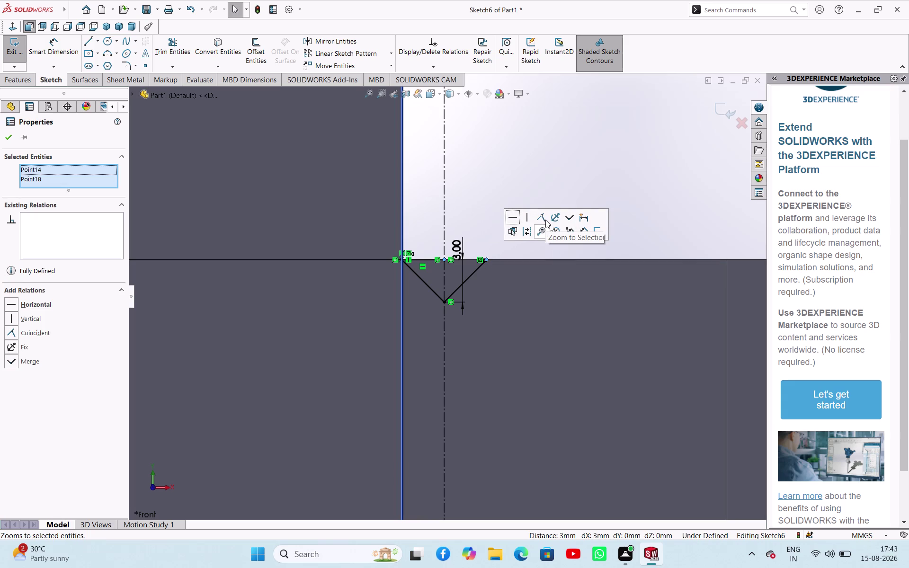
click(546, 218)
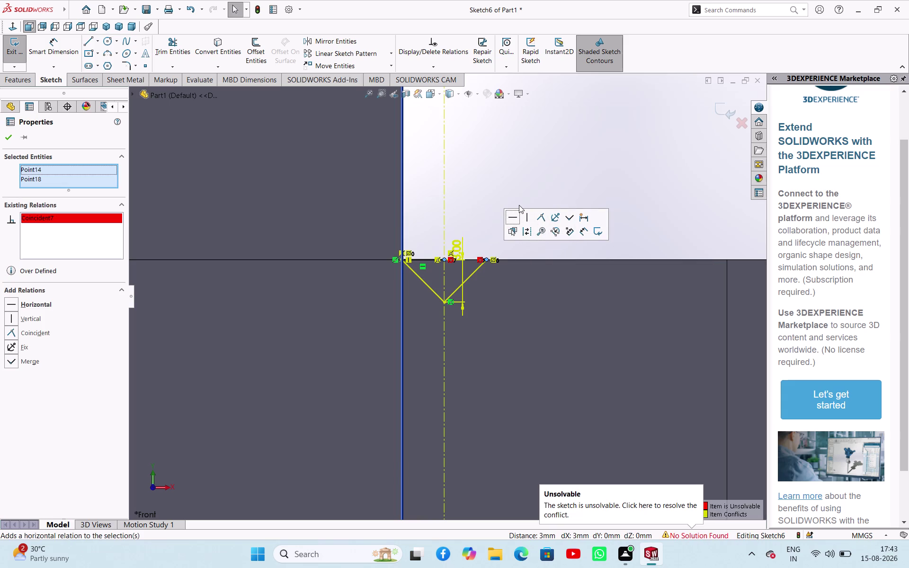
key(Escape)
key(shift+z)
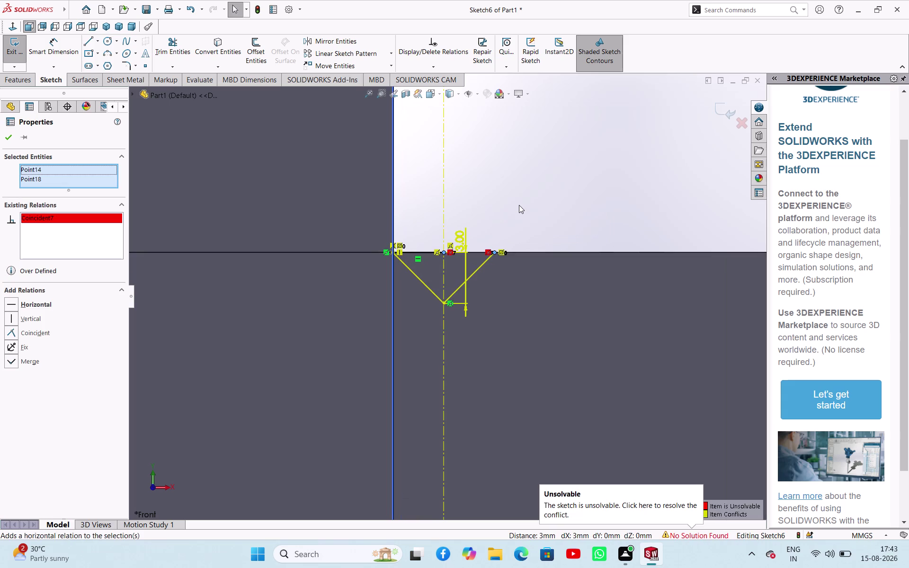
Delete the conflicting Coincident relation from the point's relations.
right_click(67, 218)
click(83, 227)
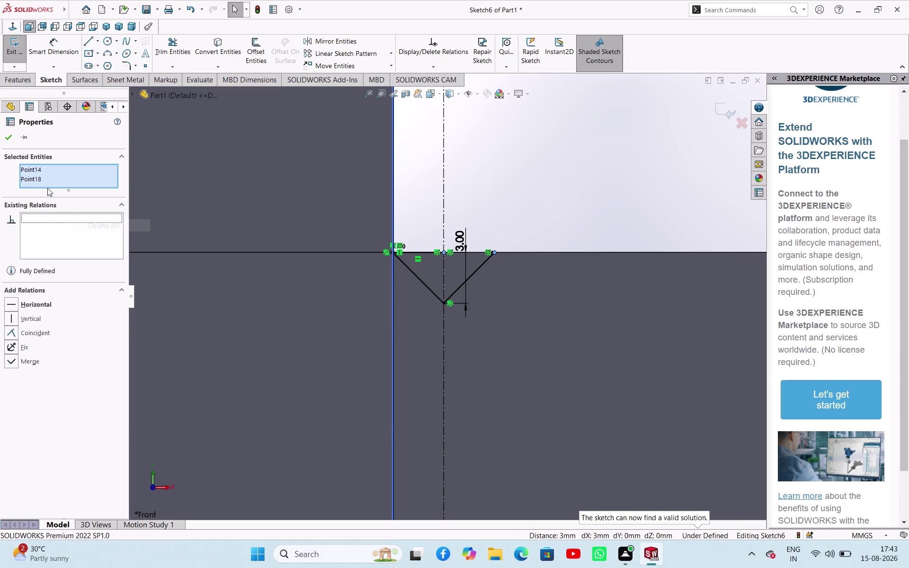
click(495, 182)
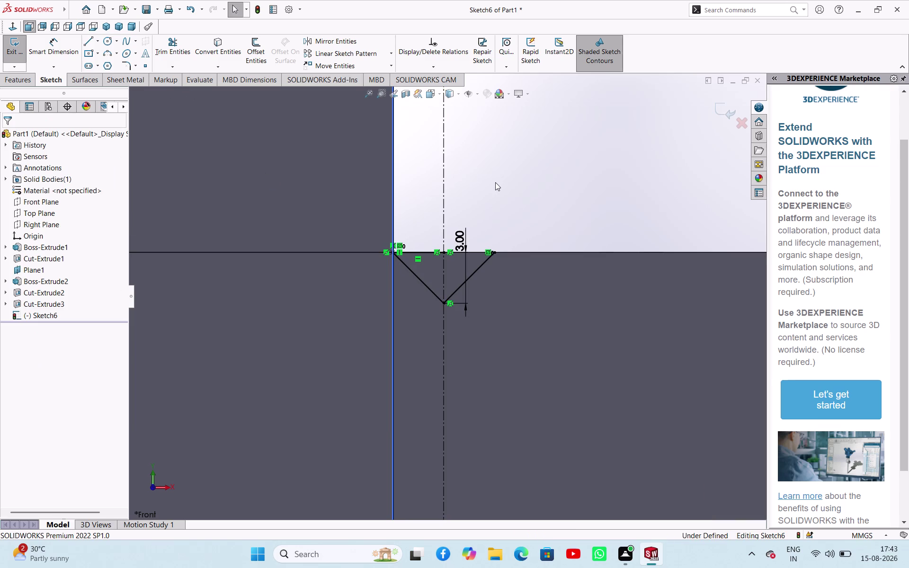
click(420, 254)
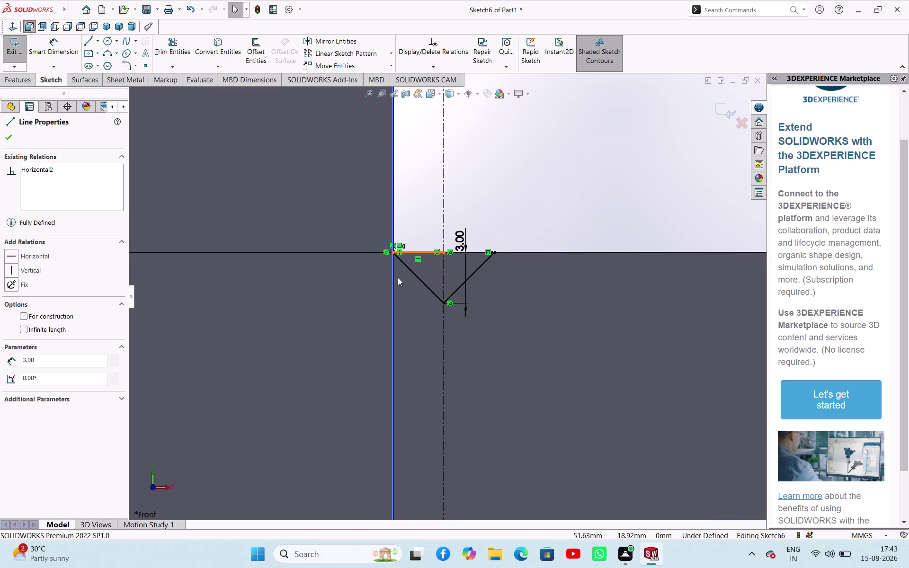
Delete the short top line and draw one line between the V's top corners.
key(Delete)
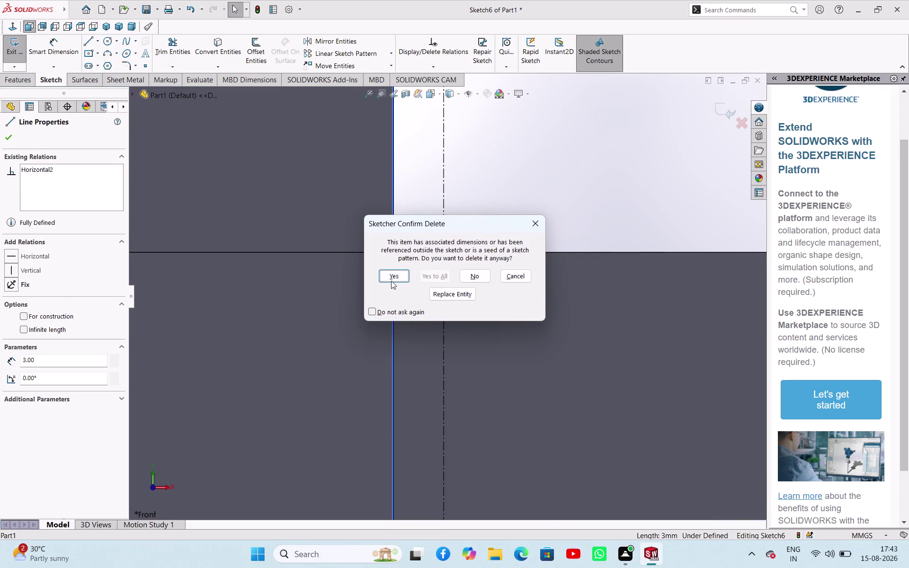
click(393, 275)
click(89, 39)
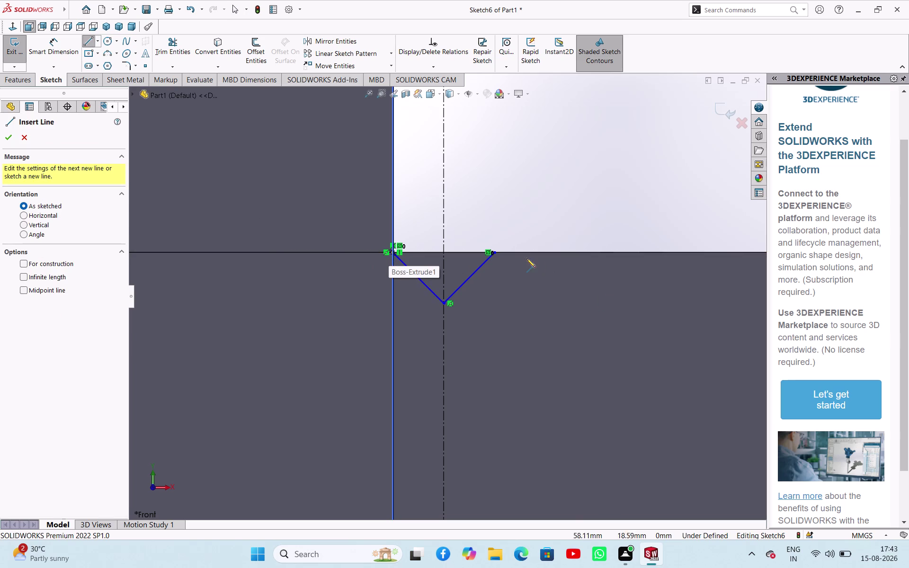
click(495, 253)
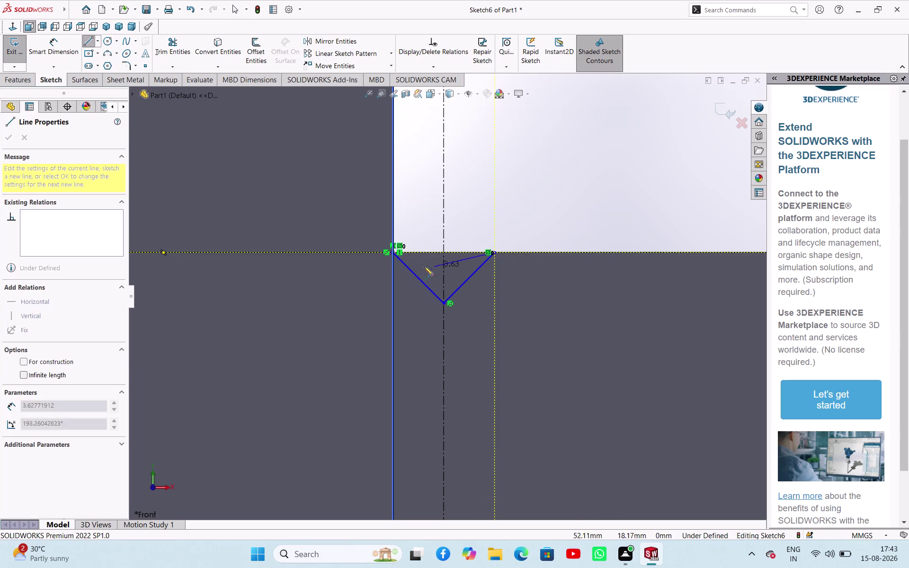
click(393, 252)
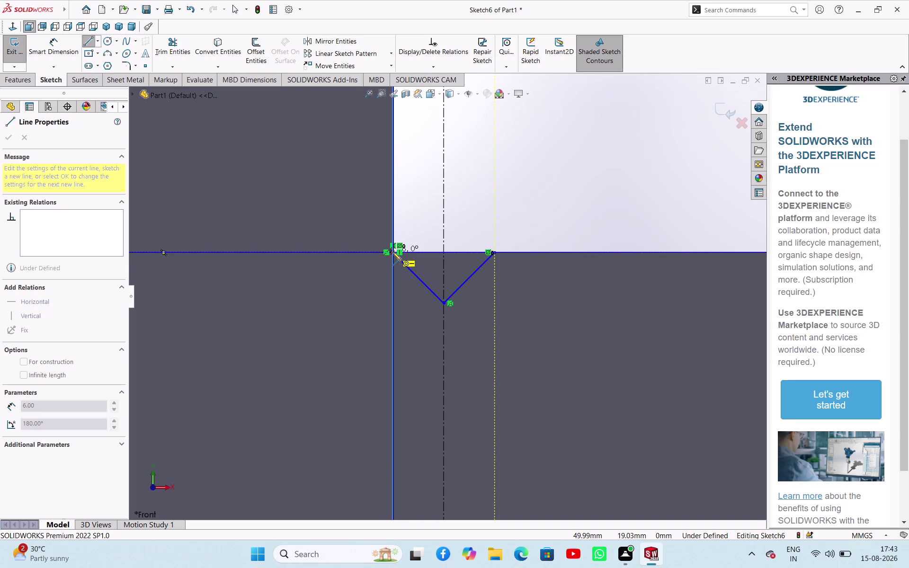
right_click(585, 182)
click(597, 193)
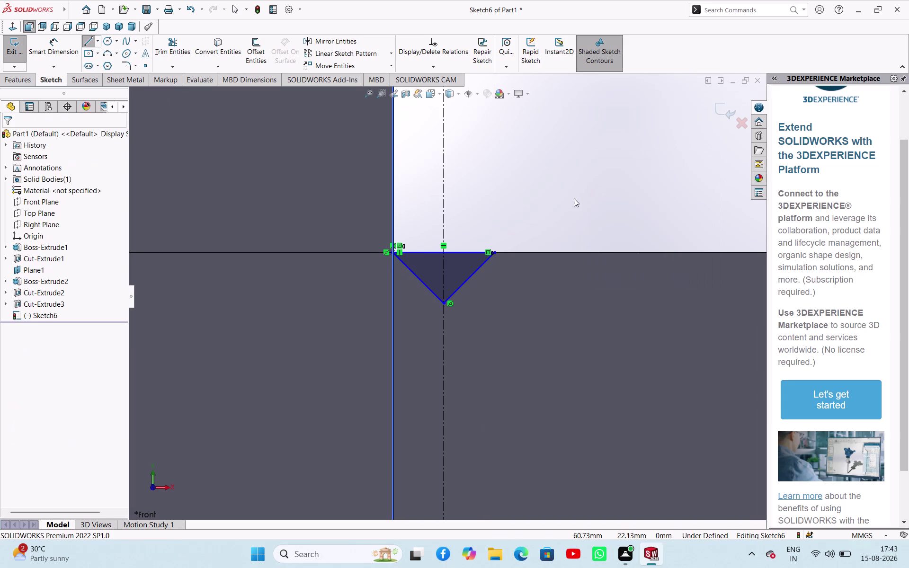
Orbit to check the closed triangle on the part, then exit Sketch6.
click(574, 198)
scroll(up, 3)
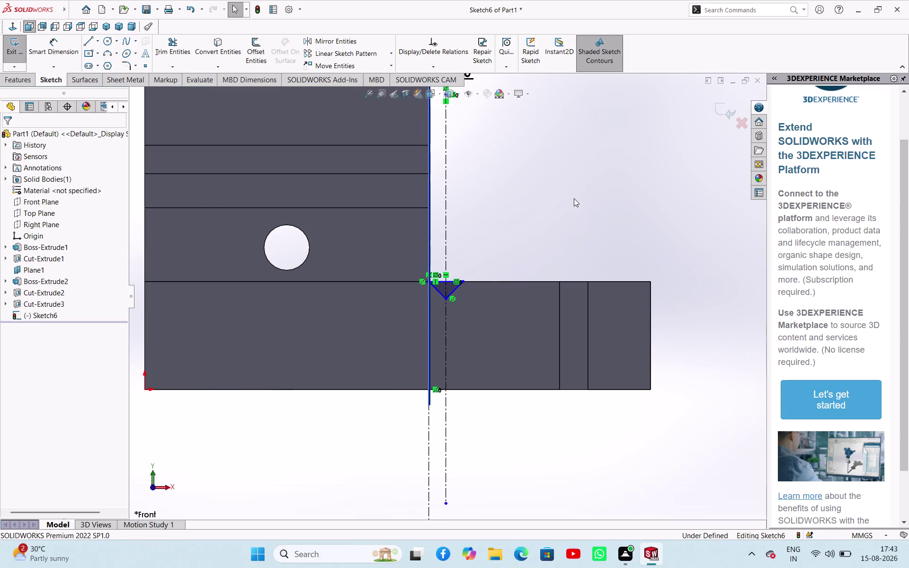
middle_drag(574, 198, 541, 311)
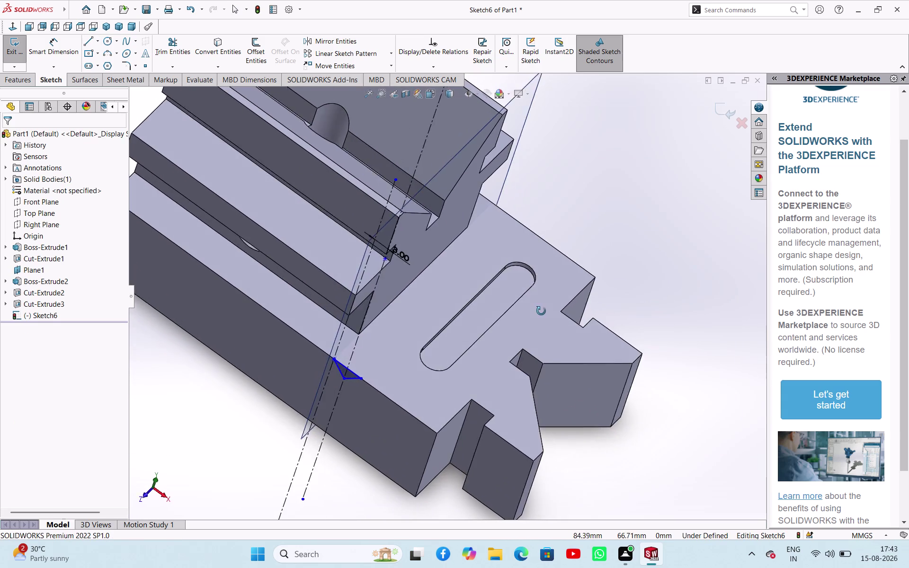
middle_drag(541, 311, 523, 313)
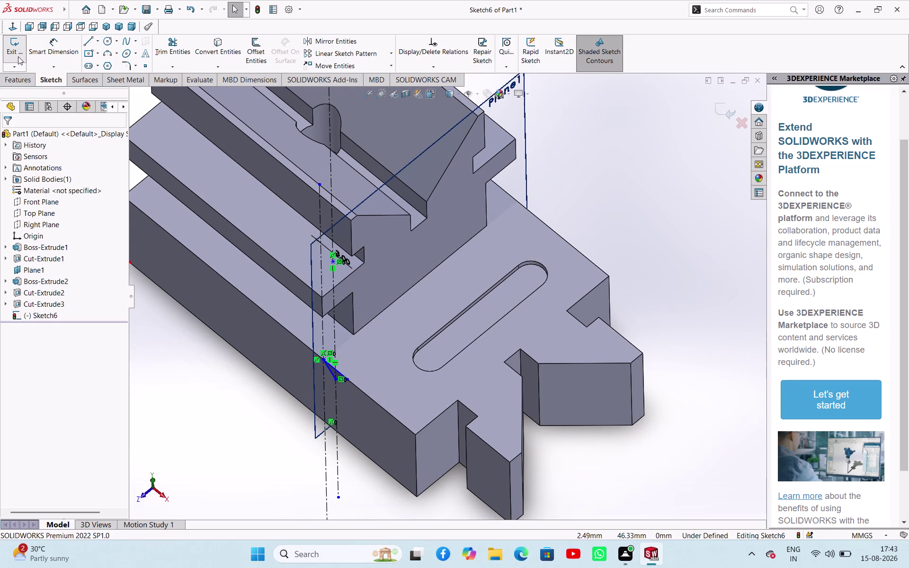
click(18, 56)
Create an Extruded Cut from Sketch6, Up To Surface at the part's far end face.
click(164, 49)
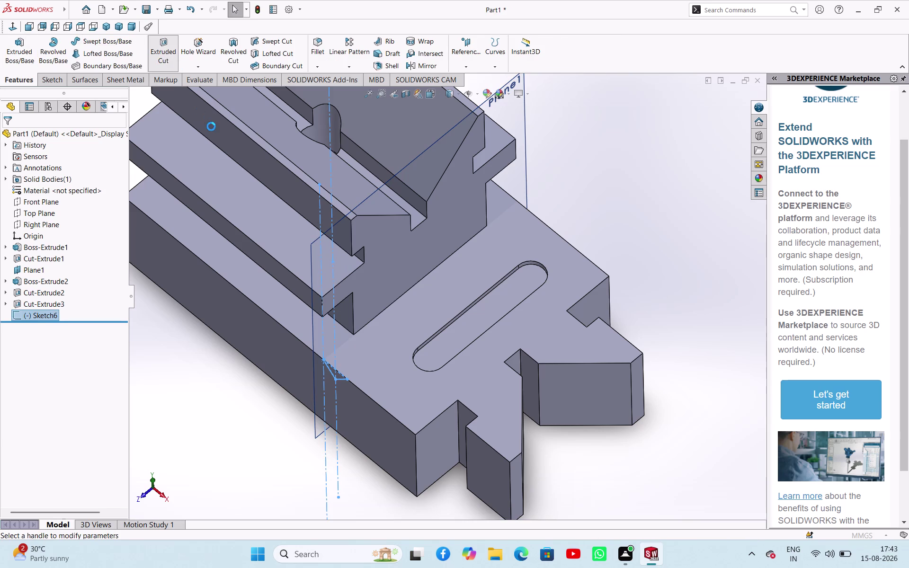
click(50, 203)
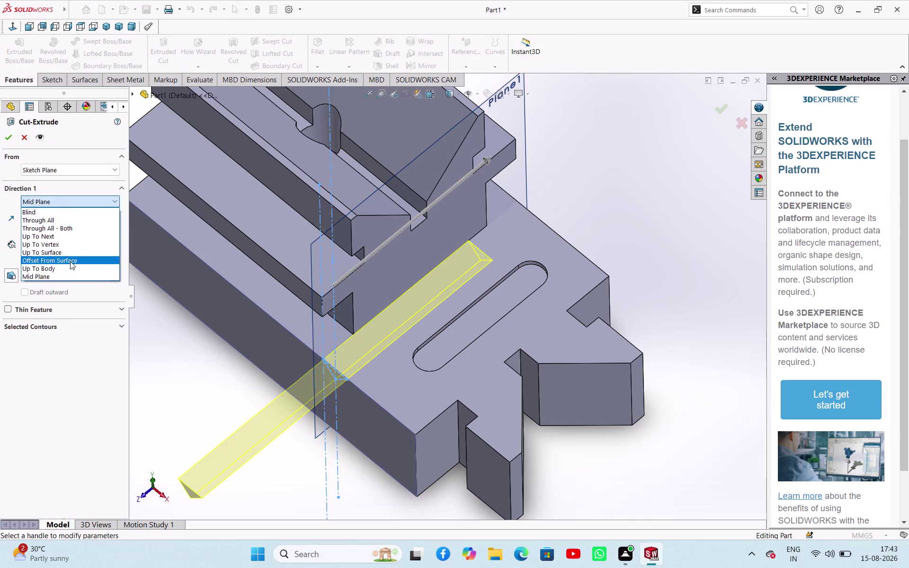
click(69, 254)
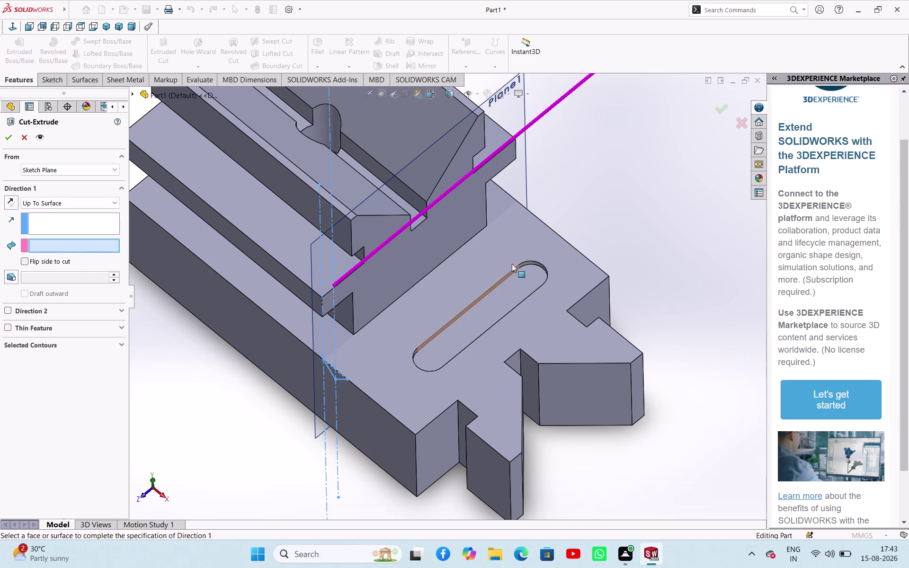
middle_drag(620, 183, 544, 245)
click(596, 247)
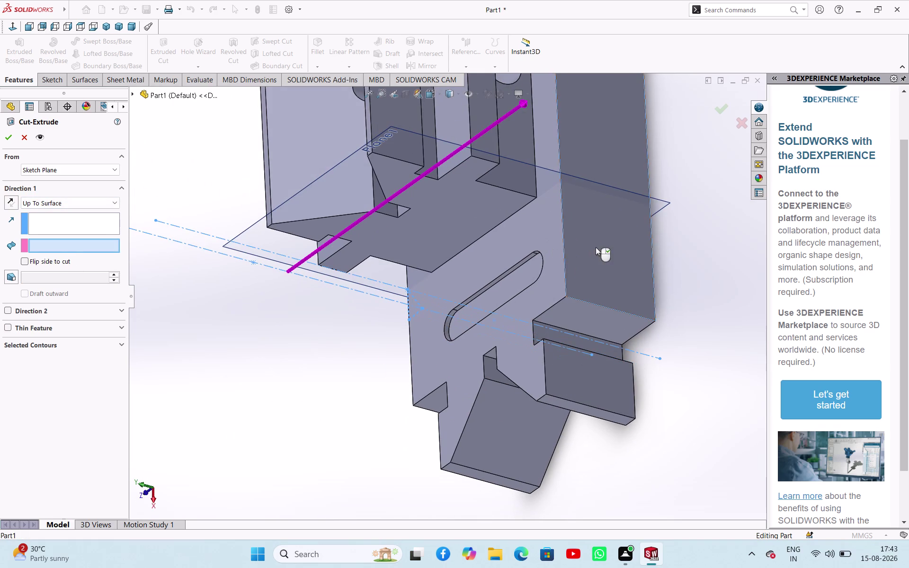
middle_drag(337, 338, 464, 237)
click(8, 142)
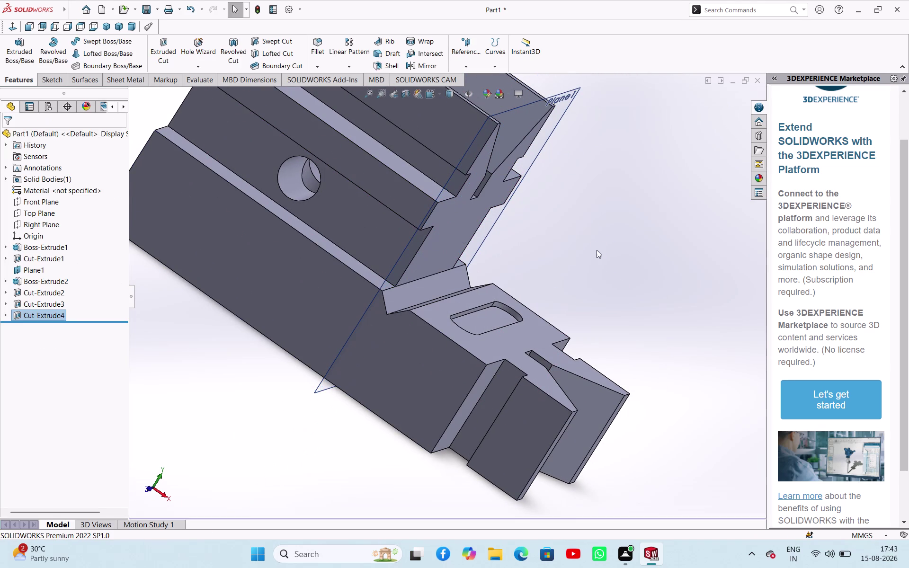
click(597, 250)
Orbit and zoom the model to inspect the V groove along the part.
middle_drag(612, 232, 608, 123)
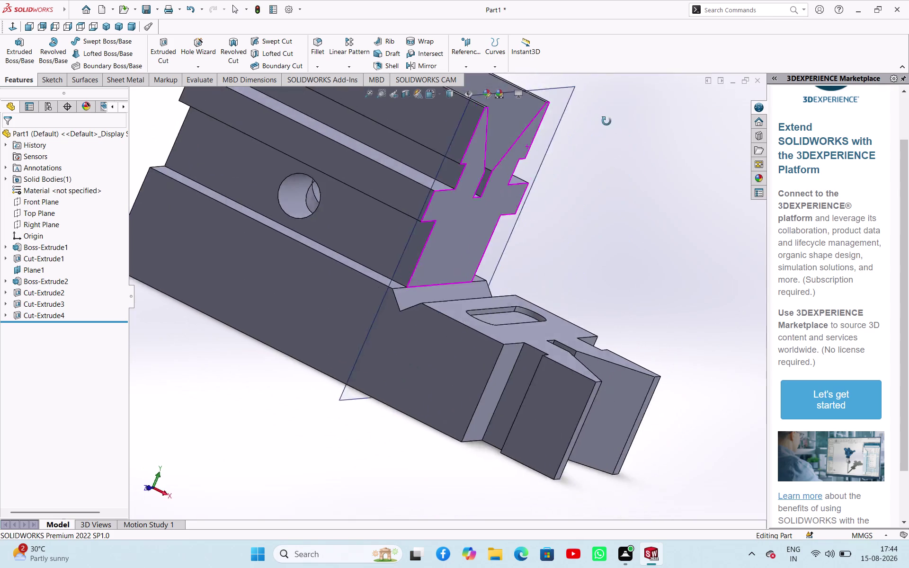
middle_drag(608, 122, 599, 325)
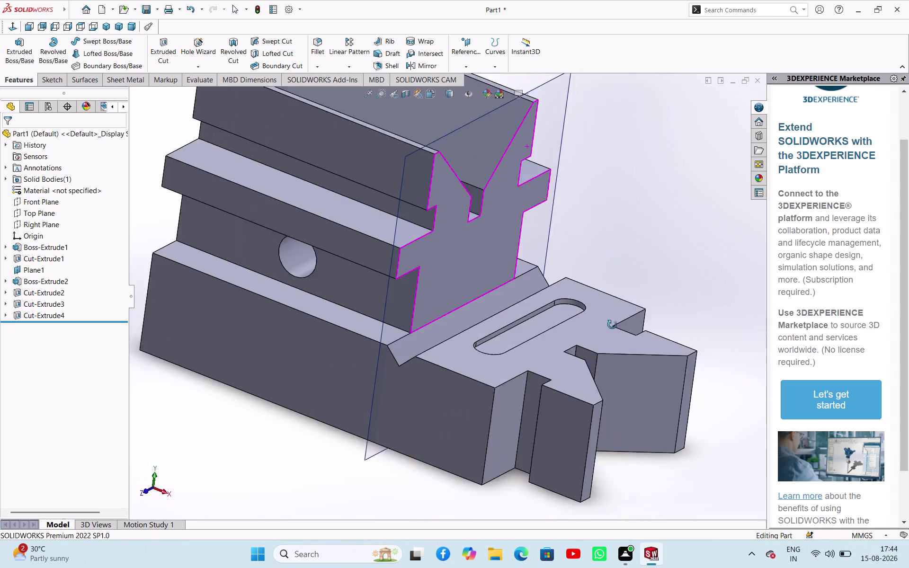
middle_drag(599, 325, 591, 371)
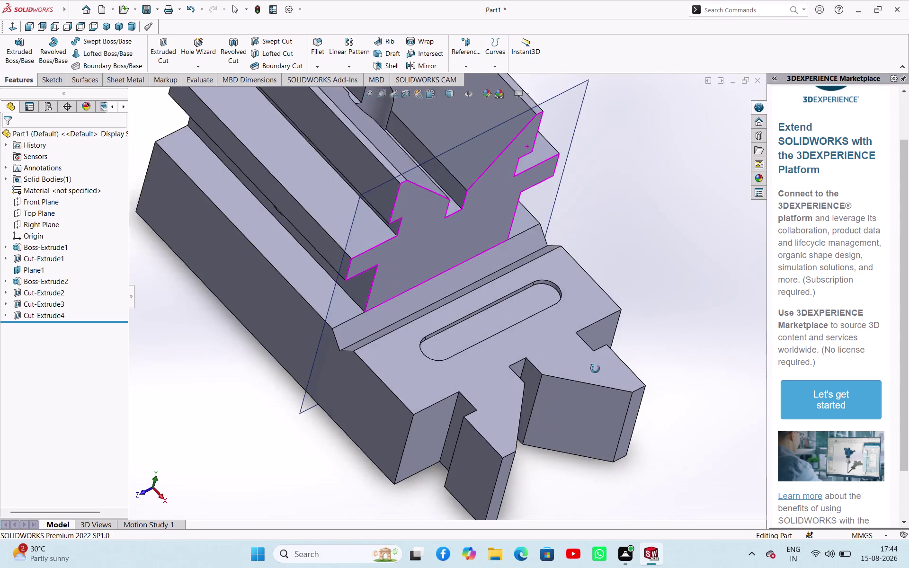
middle_drag(592, 371, 602, 358)
scroll(up, 3)
scroll(up, 3)
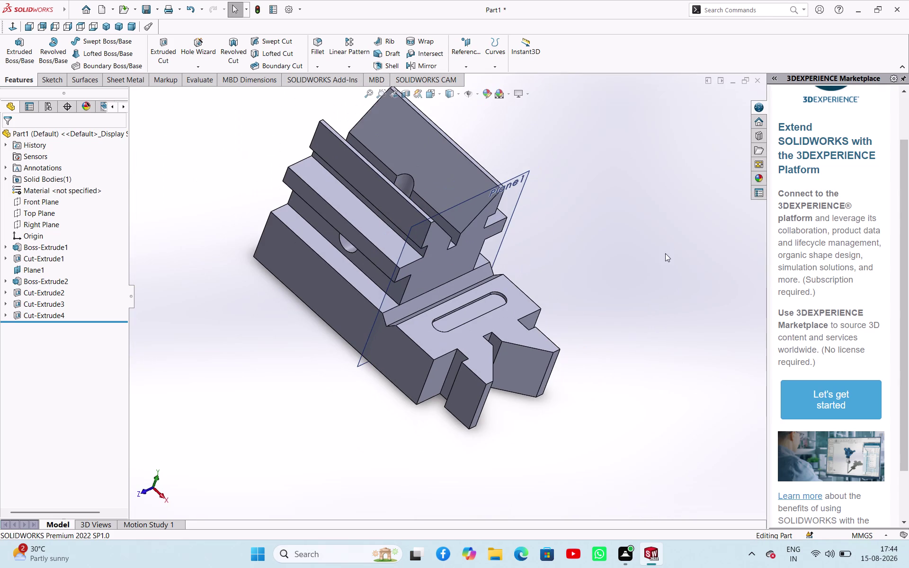
click(586, 279)
middle_drag(587, 301, 596, 255)
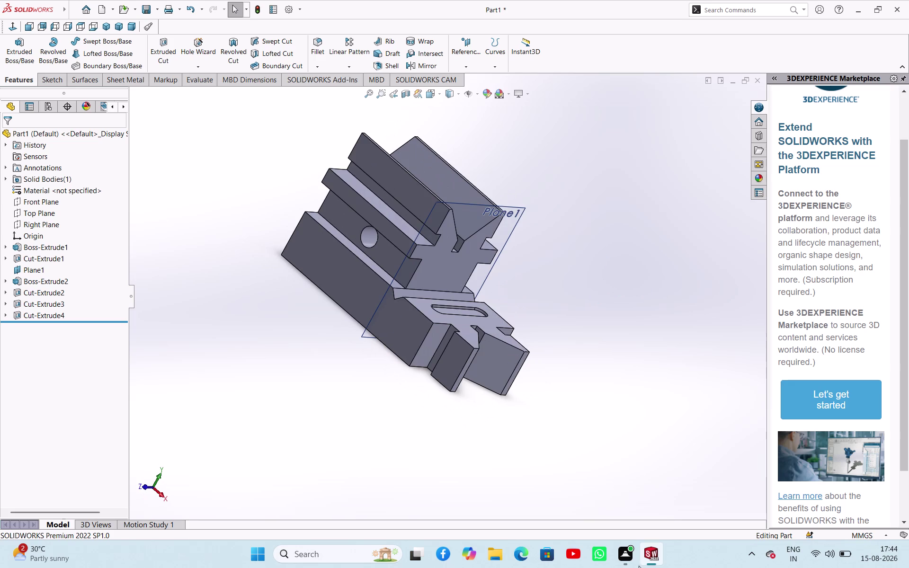